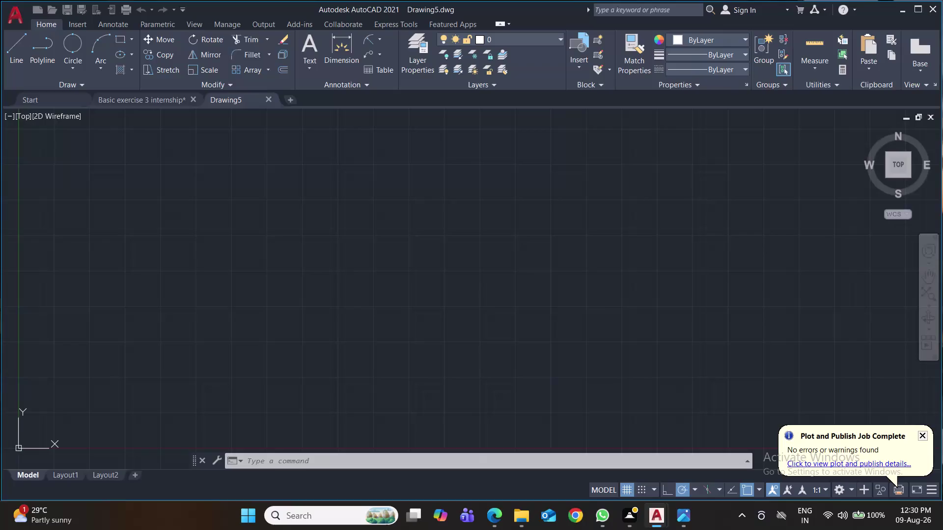
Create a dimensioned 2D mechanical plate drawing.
Close the Basic exercise 3 internship drawing, answer the save prompt, and begin saving Drawing5.
click(192, 98)
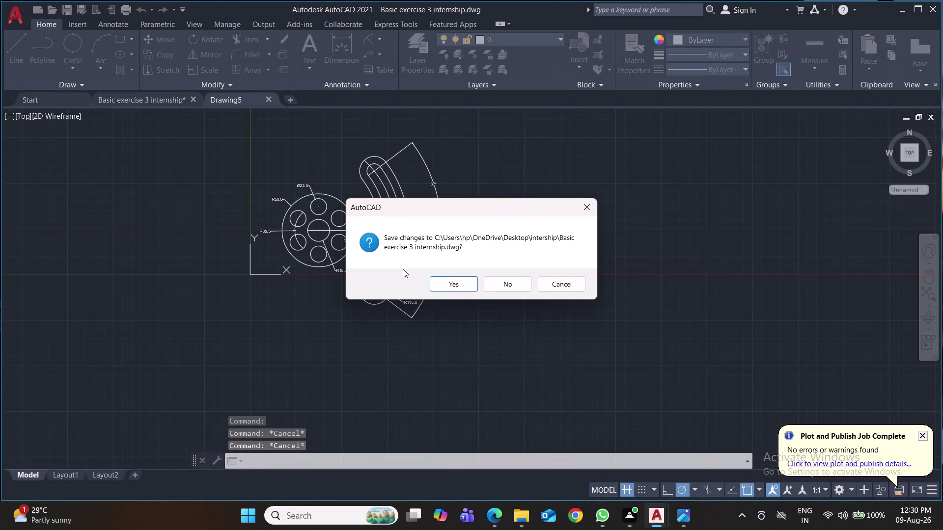
click(446, 279)
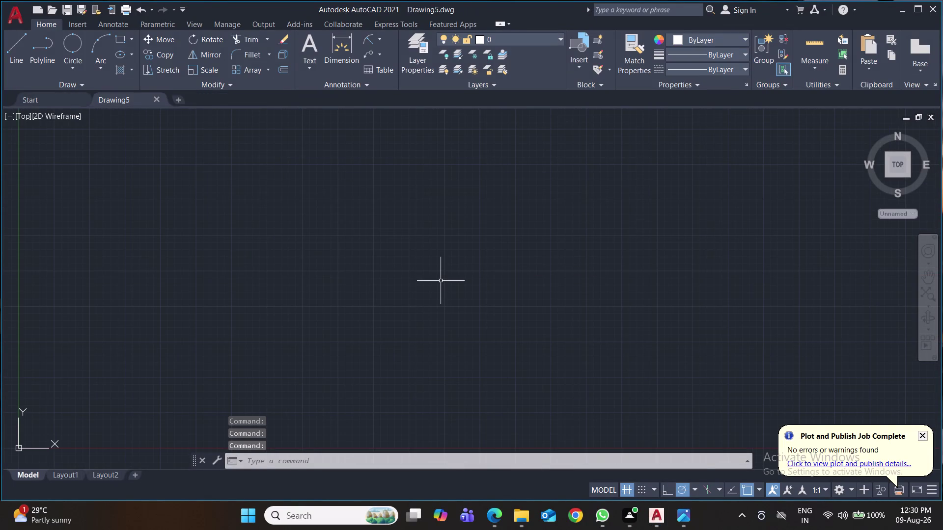
key(ctrl+s)
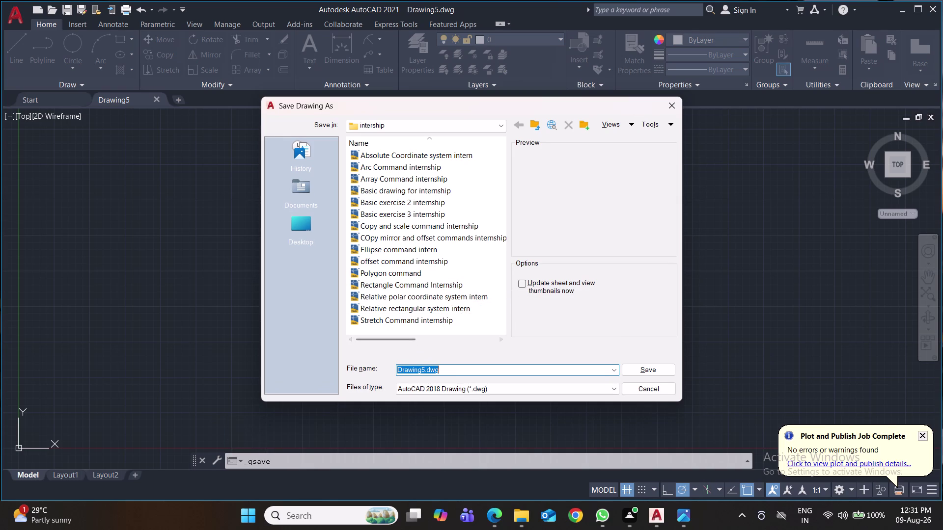
Save the blank drawing as 'Basic exercise 4 internship' in the internship folder.
text(b)
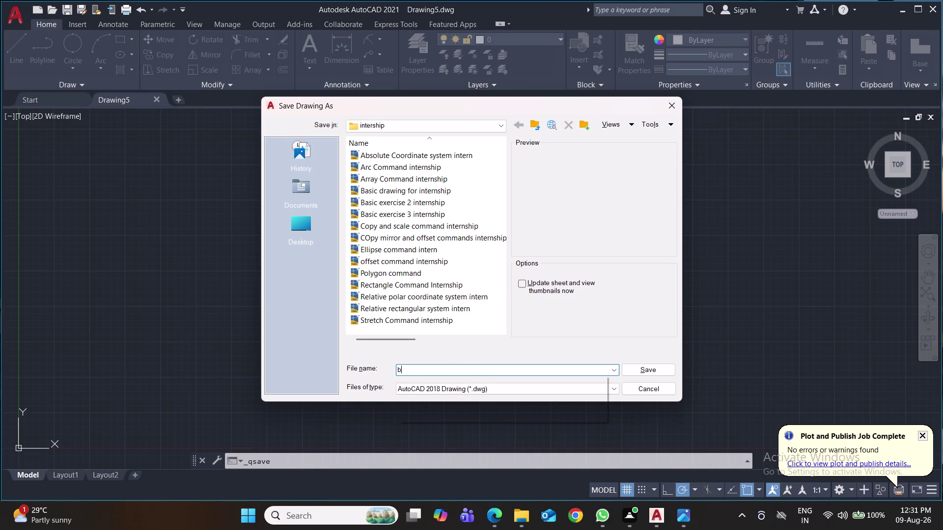
text(as)
click(430, 402)
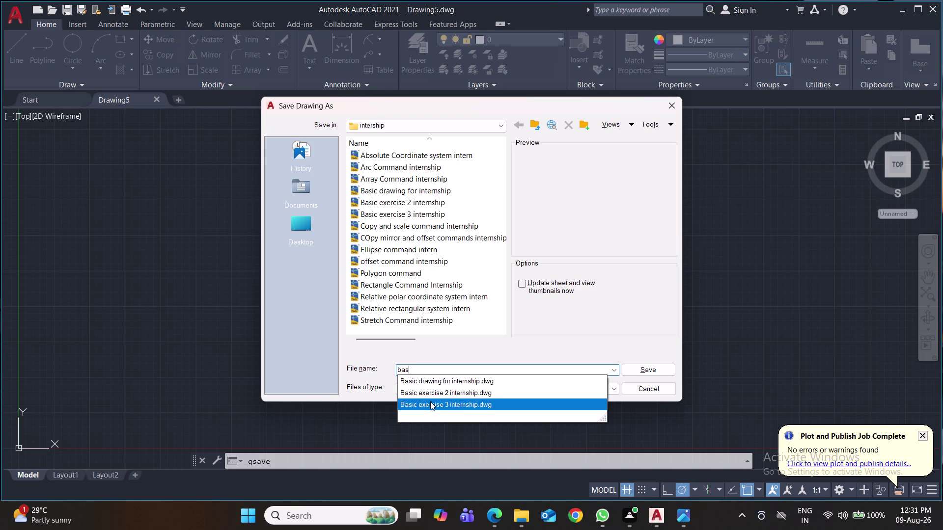
click(446, 371)
key(BackSpace)
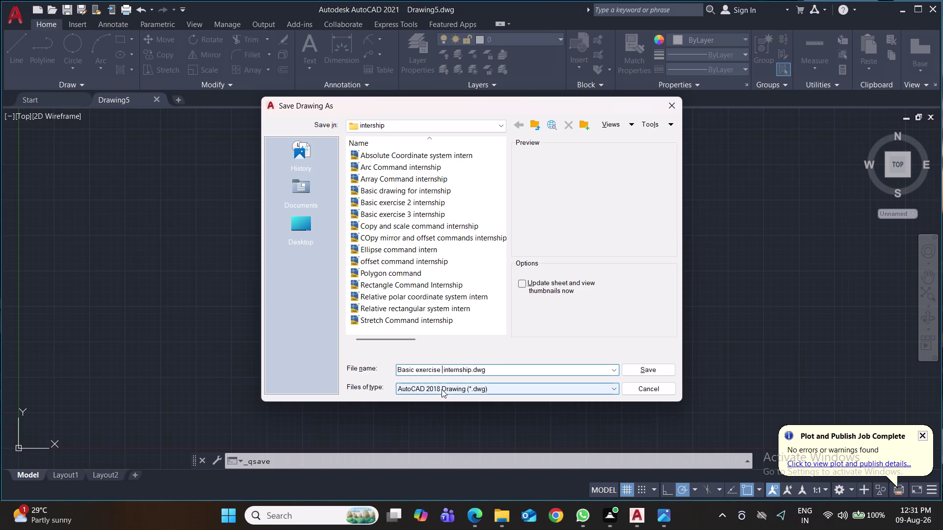
key(4)
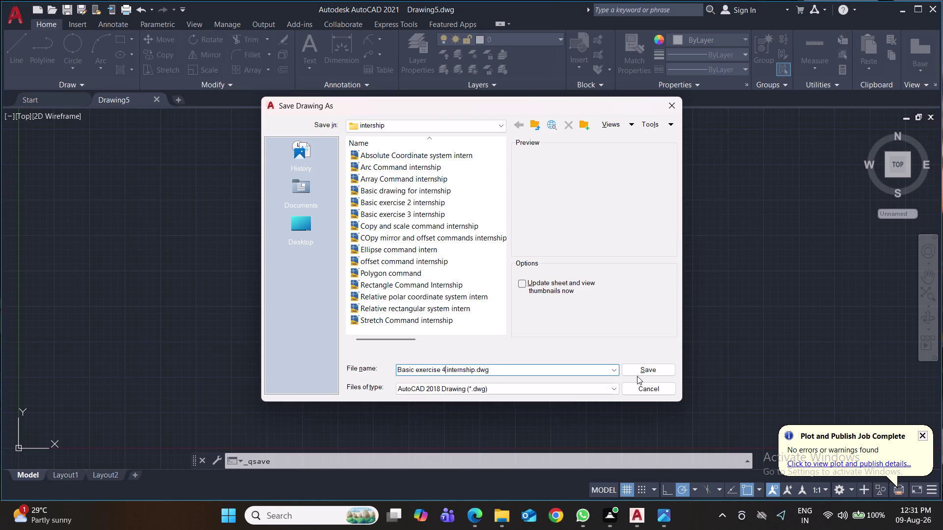
click(653, 373)
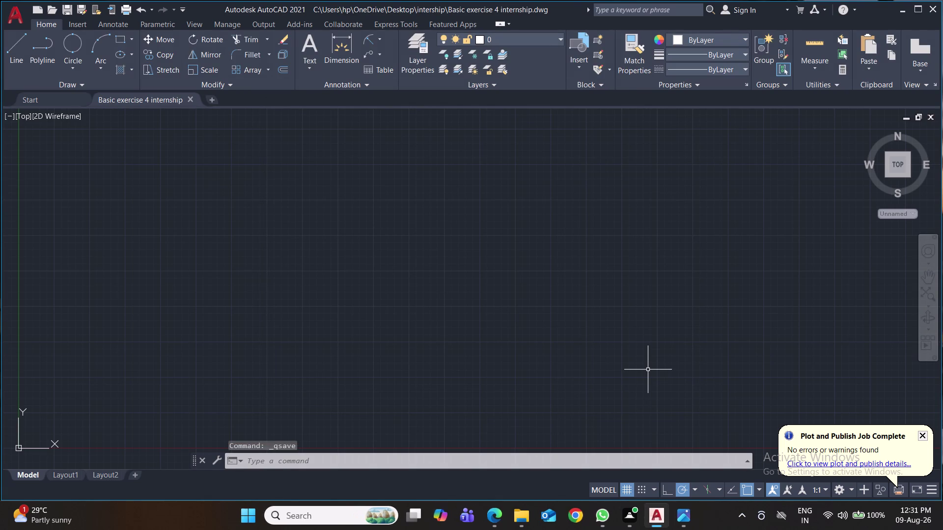
key(ctrl+s)
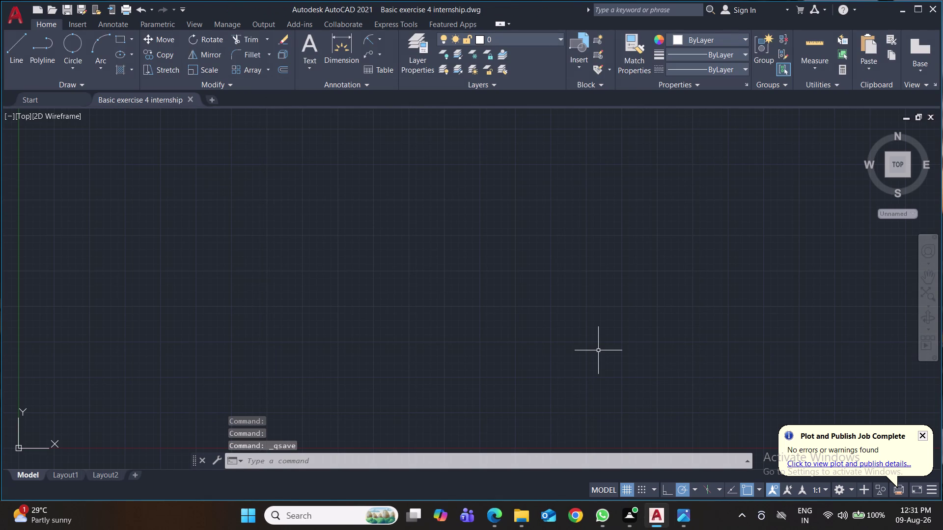
Set the drawing units (UN) to 0.0 length precision and millimetre insertion scale.
text(u)
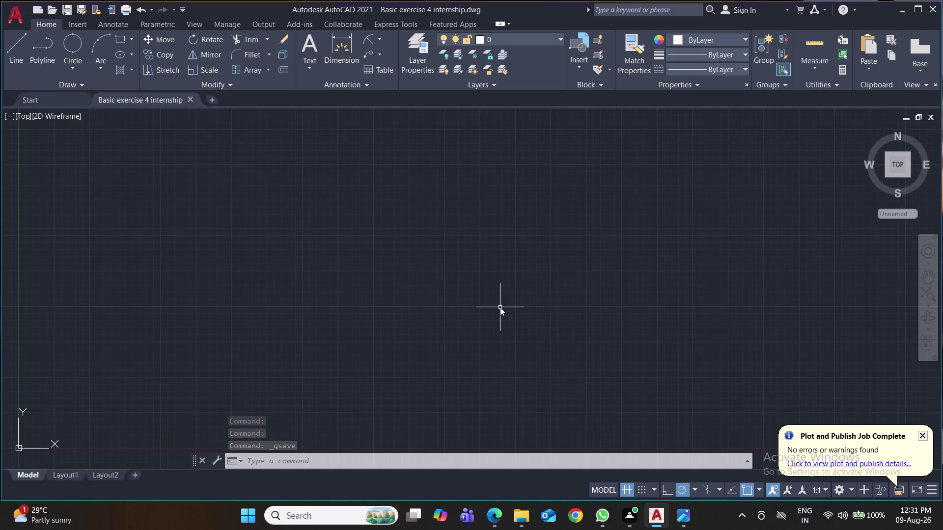
text(n)
key(Return)
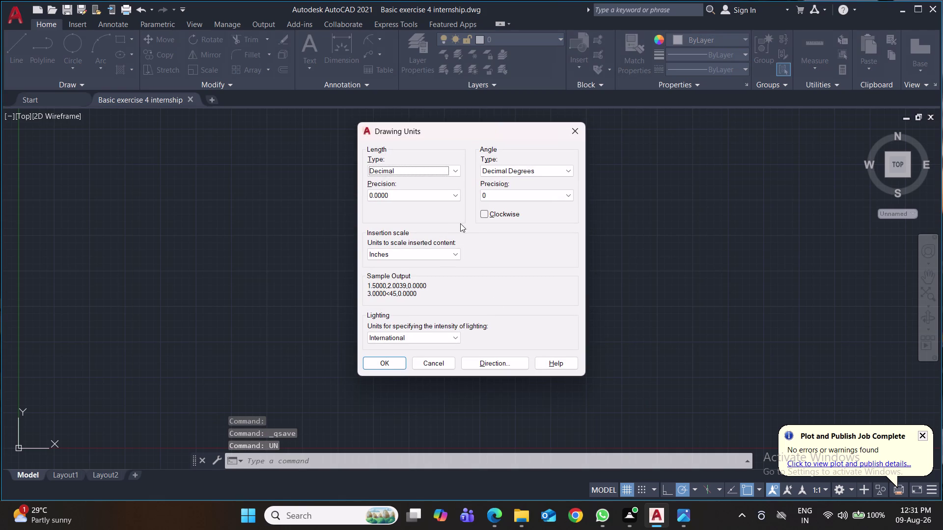
click(455, 199)
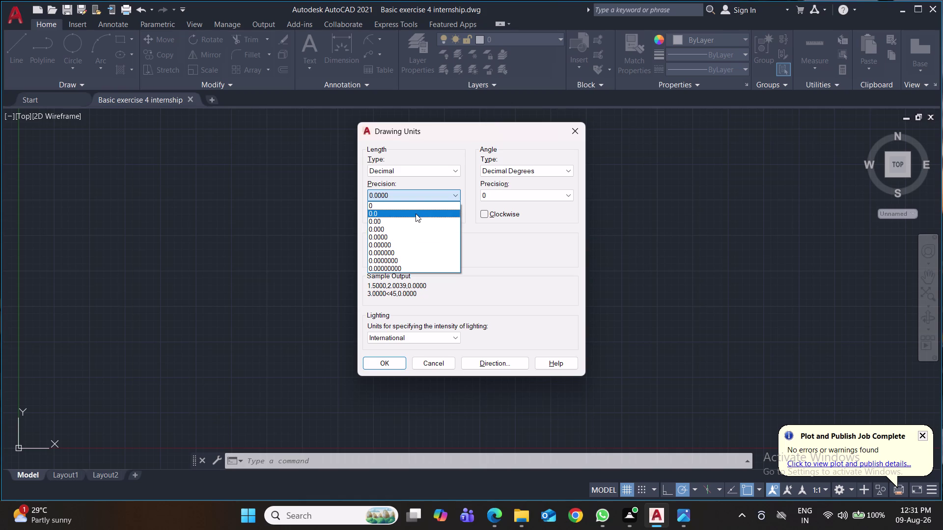
click(415, 214)
click(434, 253)
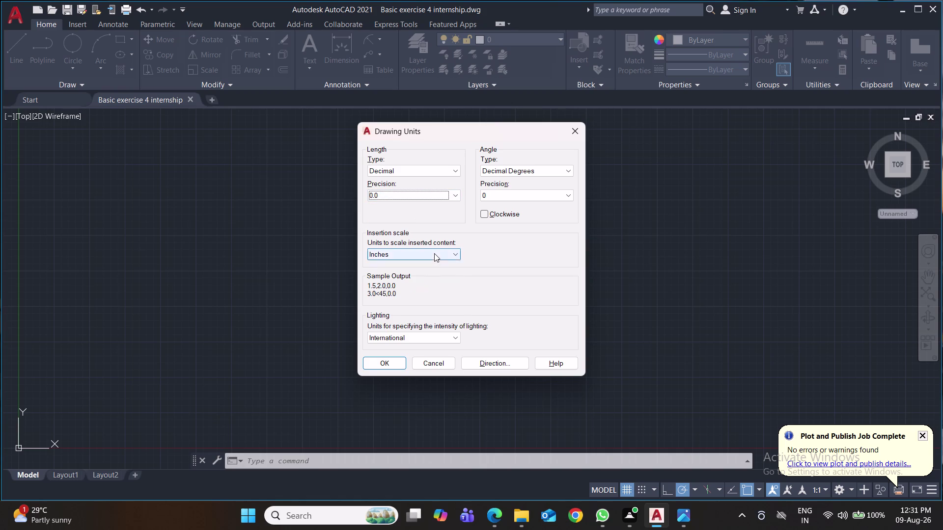
click(422, 306)
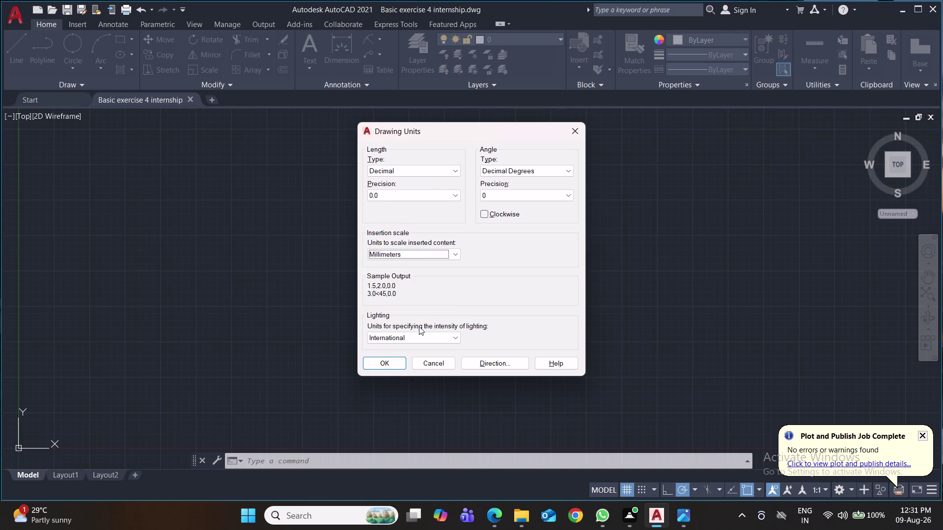
click(391, 363)
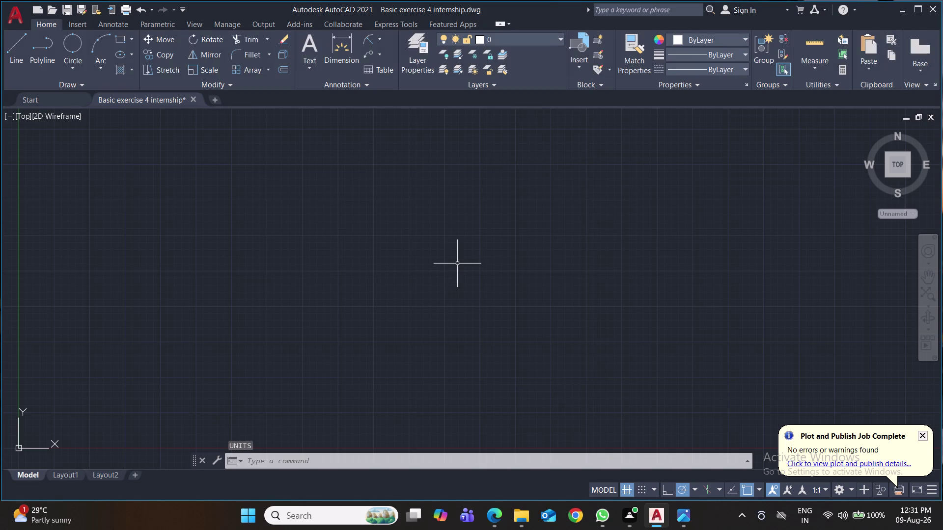
Modify the Standard dimension style to 0.0 primary precision and arrow size 2.
key(d)
key(Return)
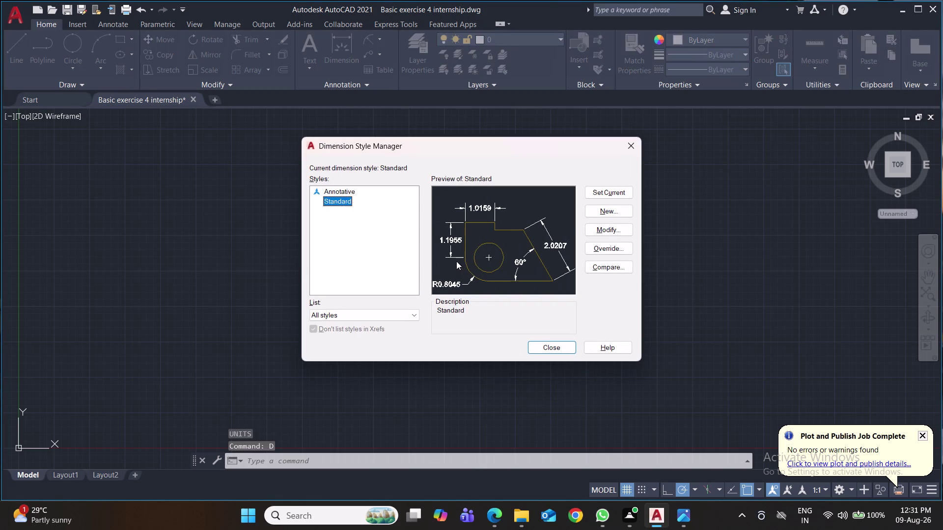
click(594, 227)
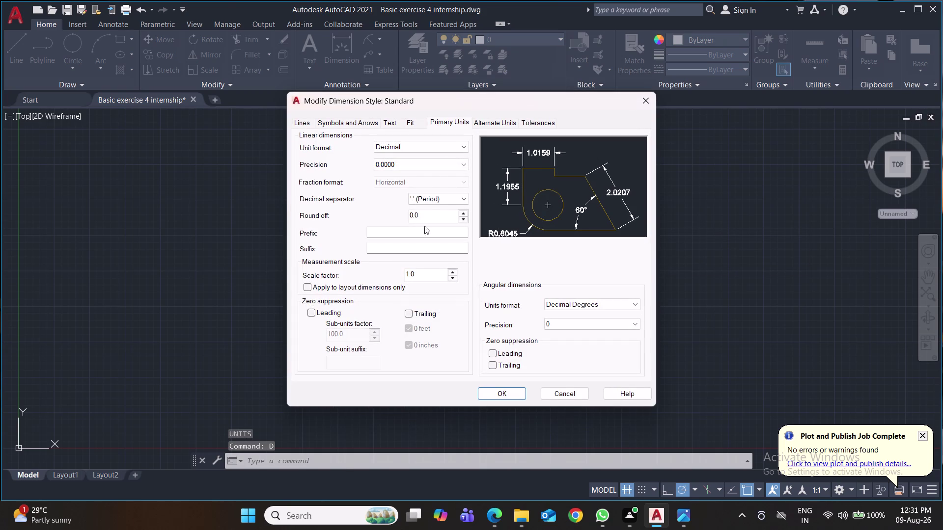
click(446, 168)
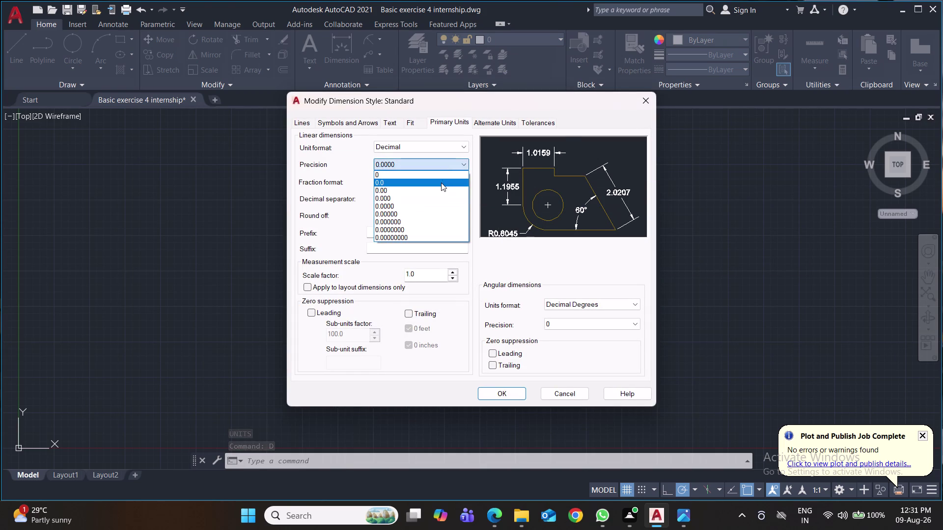
click(440, 182)
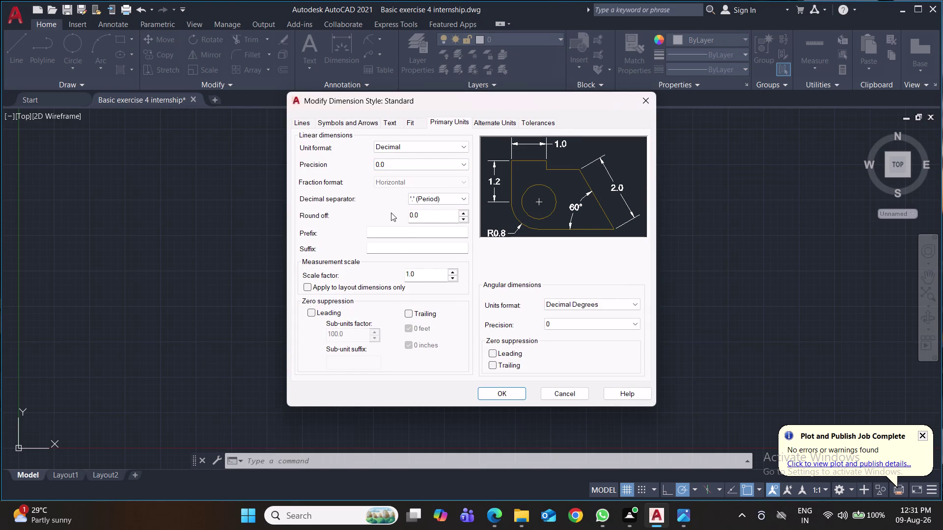
click(354, 128)
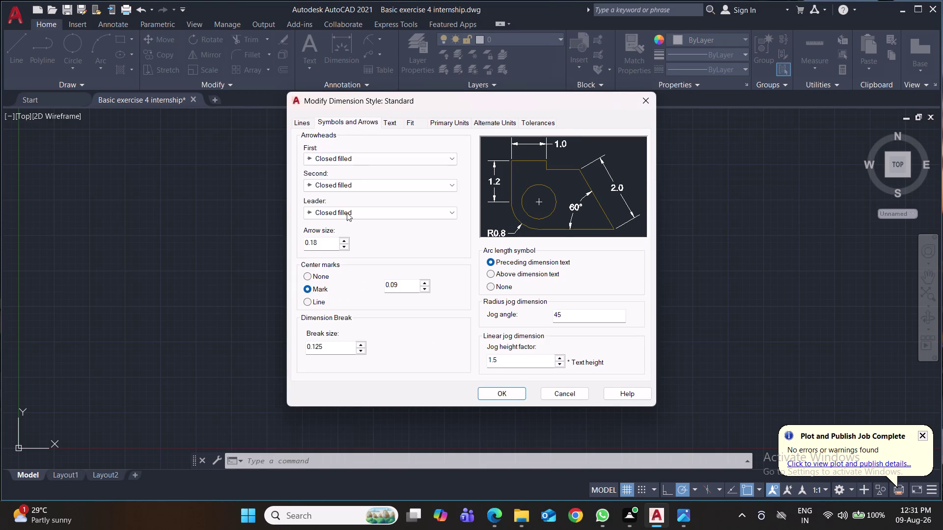
drag(332, 245, 245, 236)
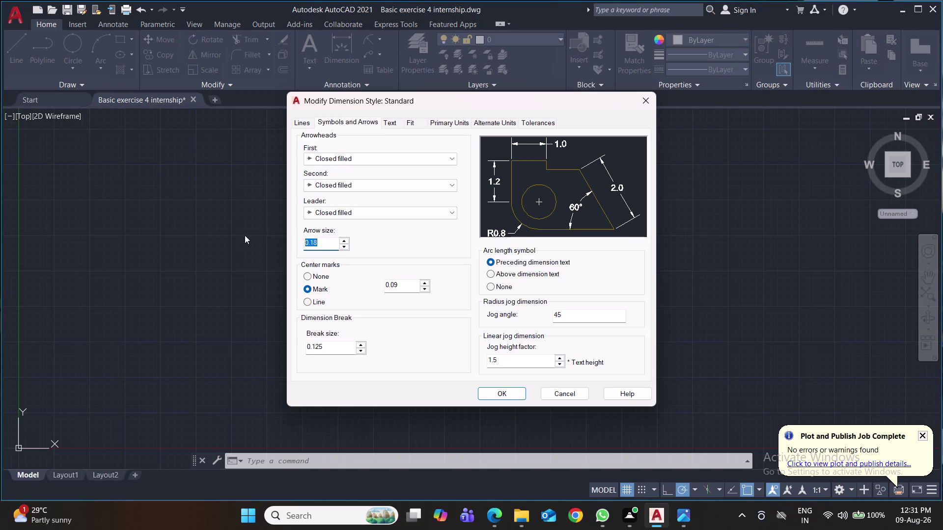
key(2)
Set the Standard style's text height to 4, then make Standard current.
click(391, 125)
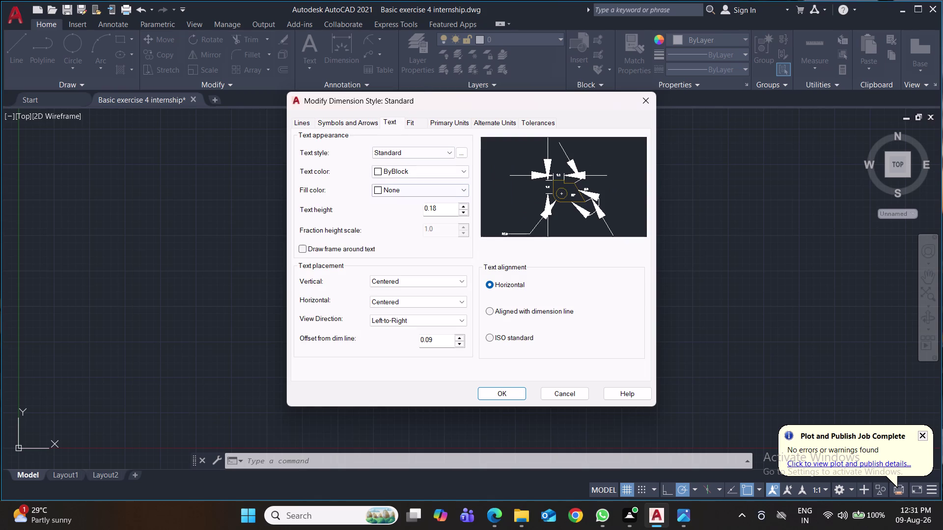
drag(447, 207, 344, 207)
key(4)
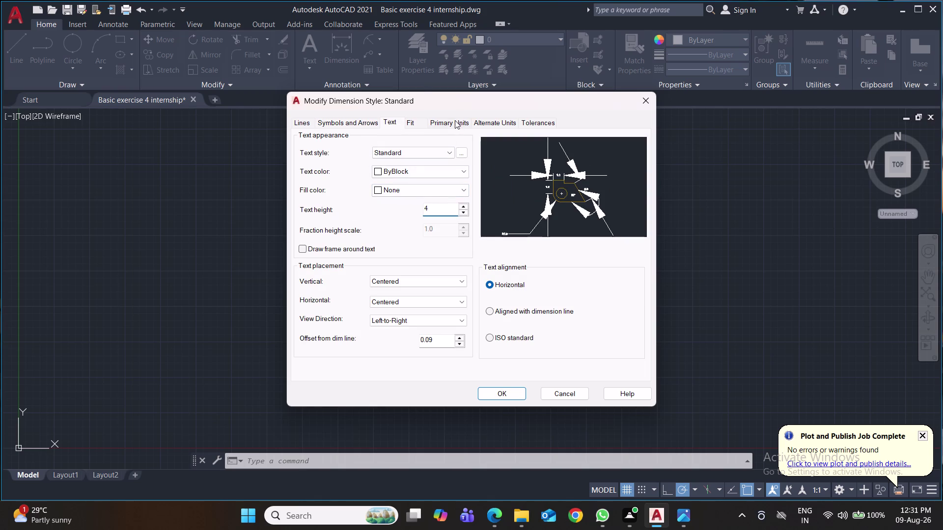
click(457, 121)
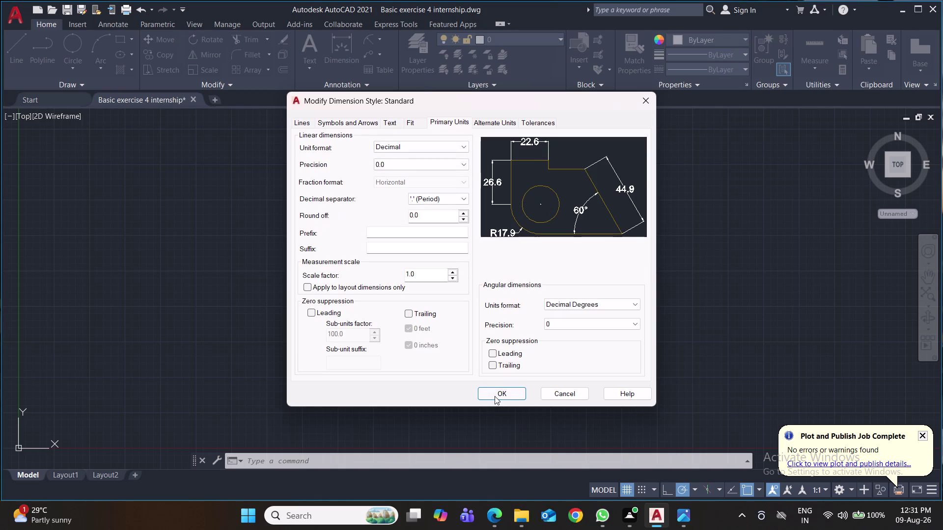
click(494, 396)
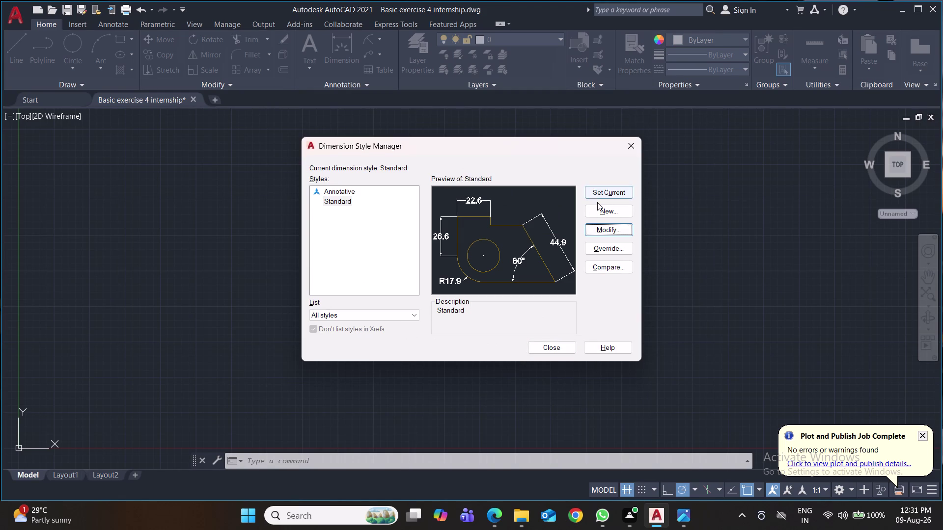
click(597, 196)
click(554, 351)
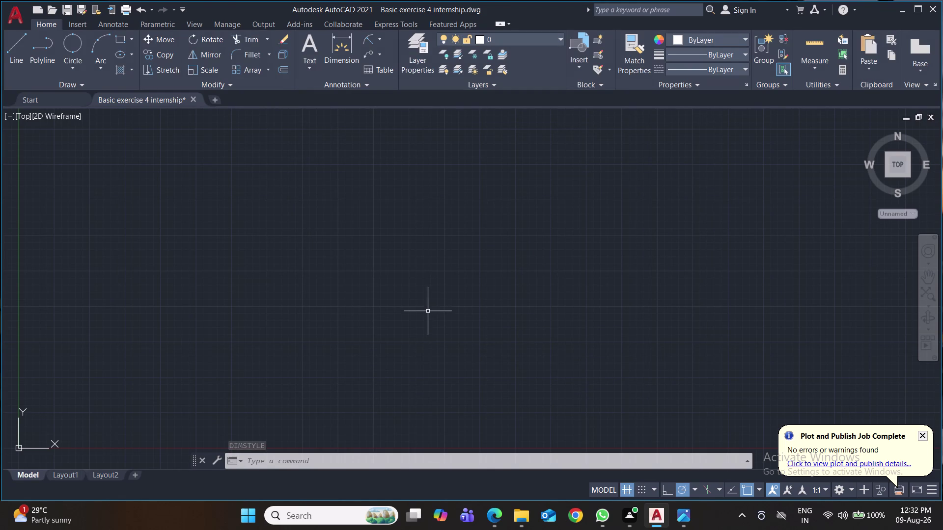
Draw a circle of radius 15.7.
key(c)
key(Return)
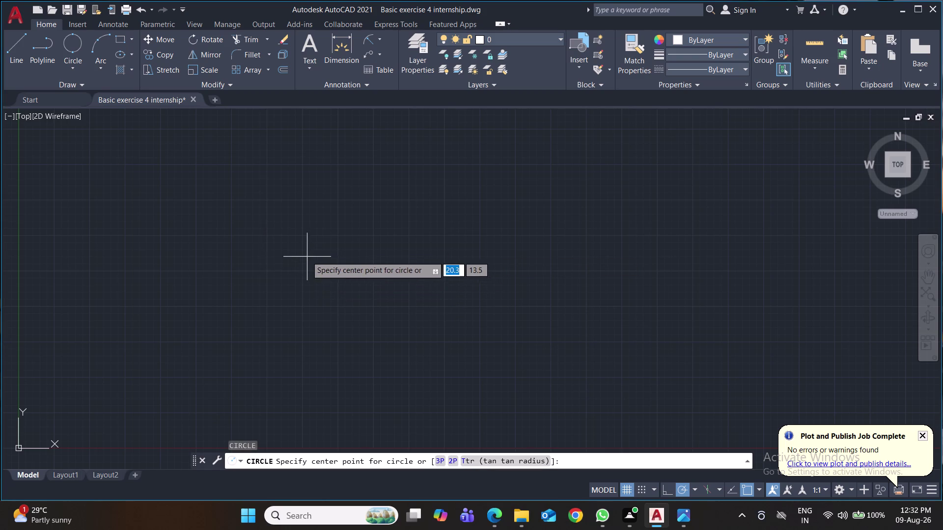
click(303, 245)
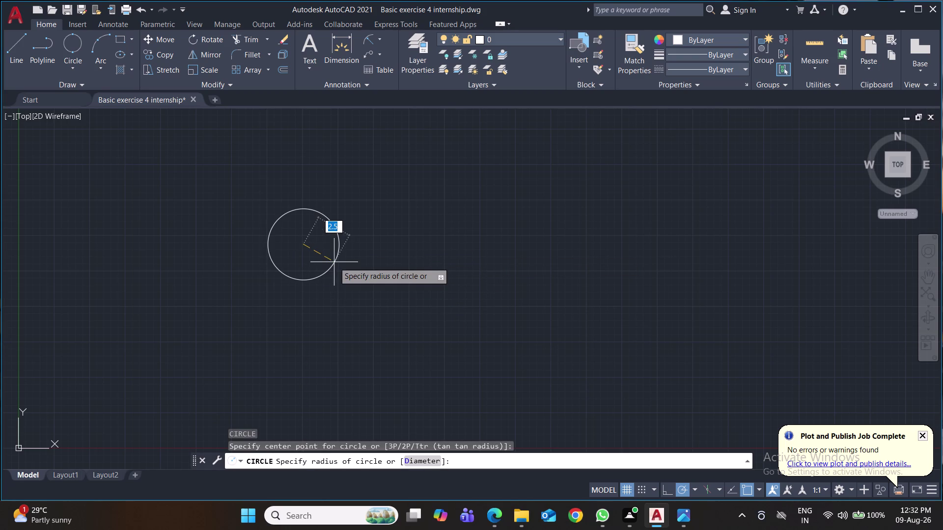
text(15.)
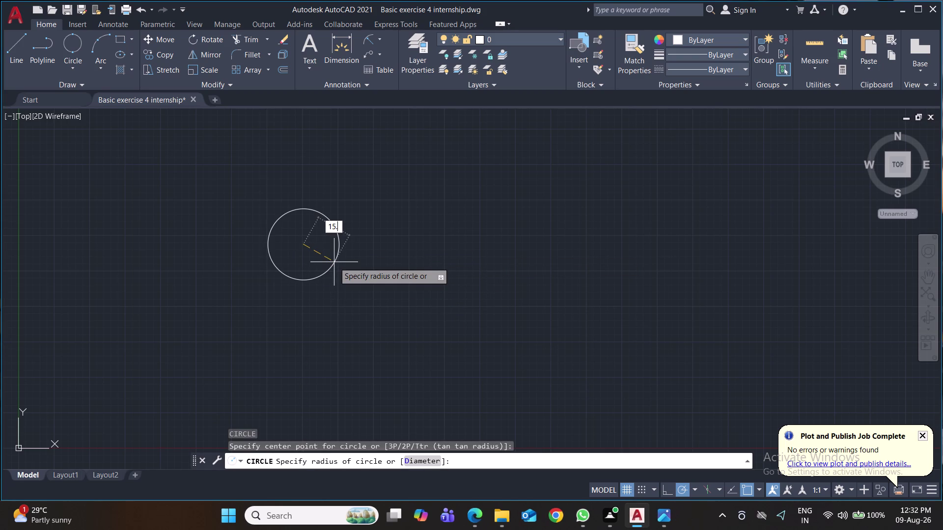
text(7)
key(Return)
Move the UCS origin to the lower left of the screen.
scroll(down, 3)
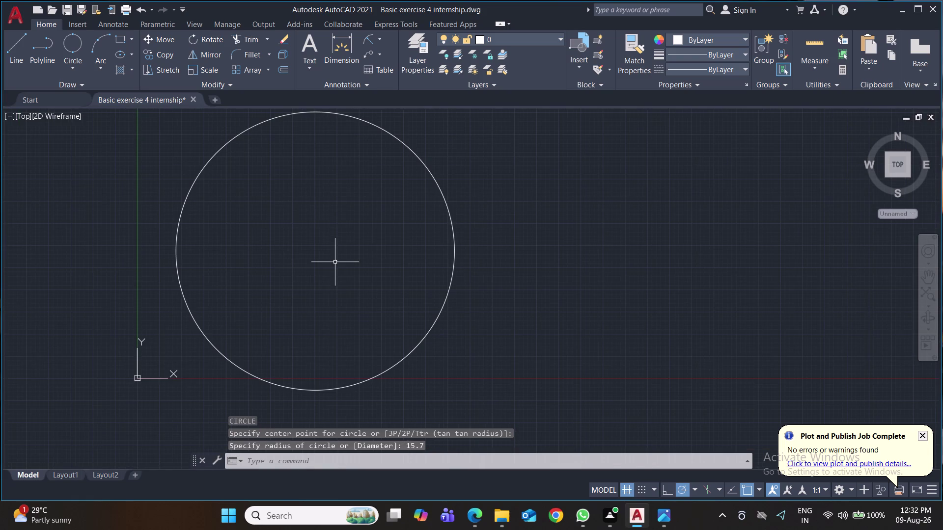
scroll(down, 3)
scroll(down, 3)
middle_drag(336, 262, 340, 207)
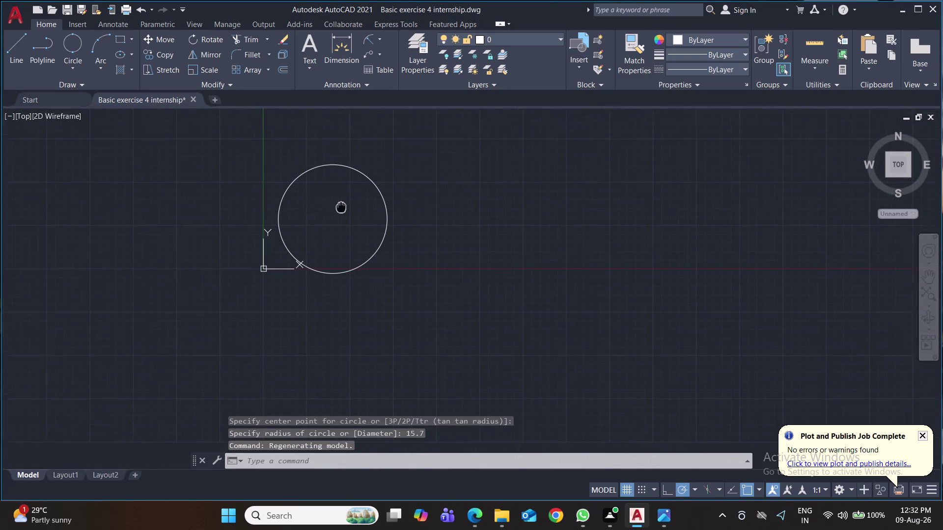
middle_drag(340, 207, 341, 201)
click(264, 264)
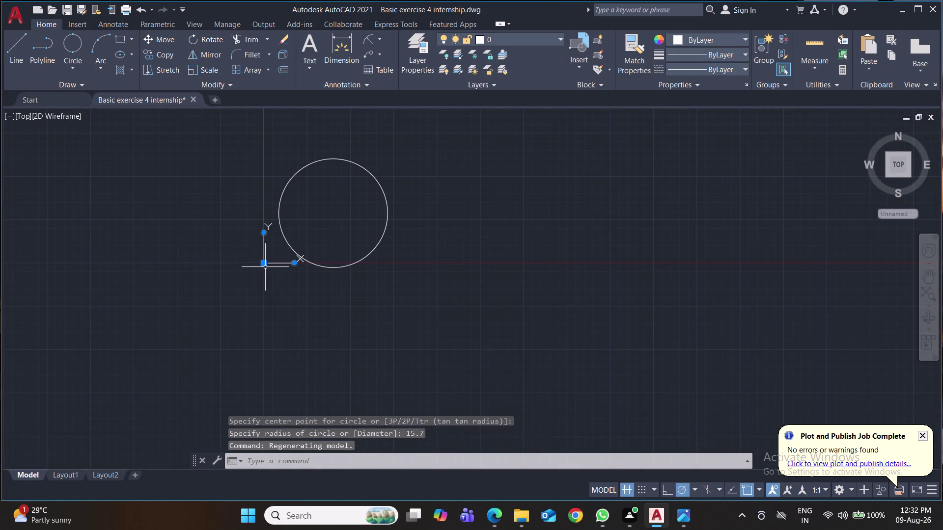
click(263, 263)
click(11, 462)
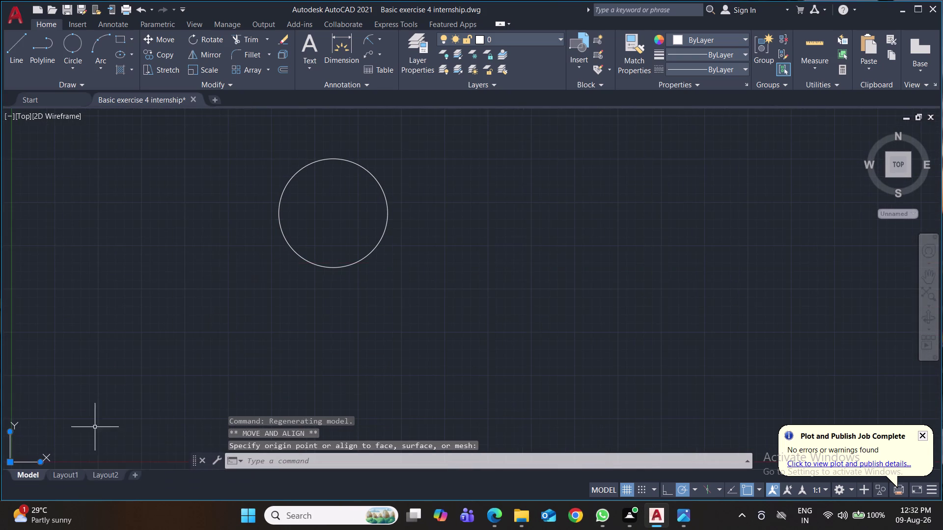
middle_drag(495, 318, 471, 296)
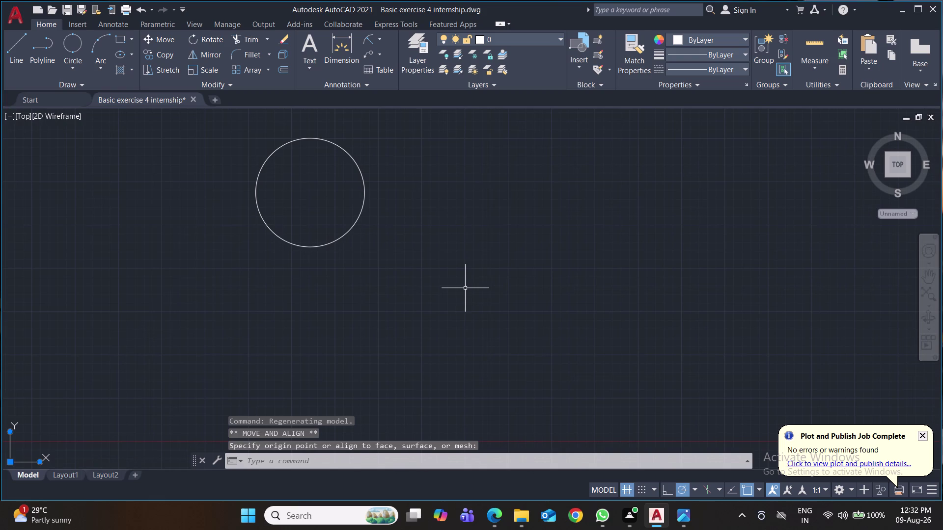
Draw a concentric circle of diameter 58 around the 15.7-radius circle.
key(c)
key(Return)
click(311, 193)
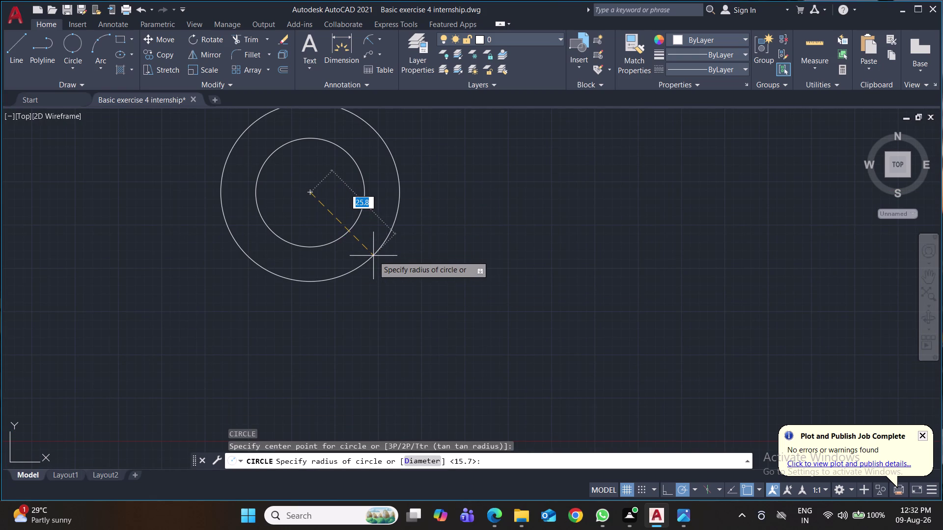
key(d)
key(Return)
text(58)
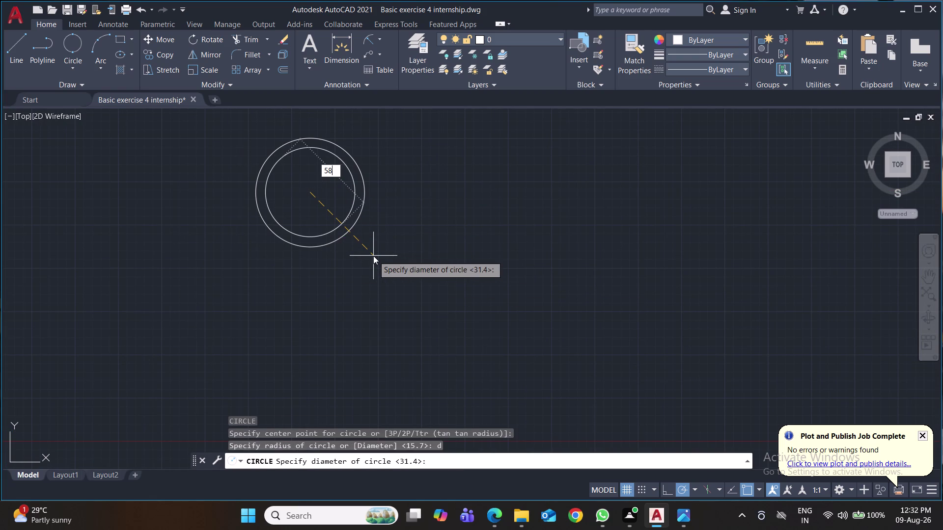
key(Return)
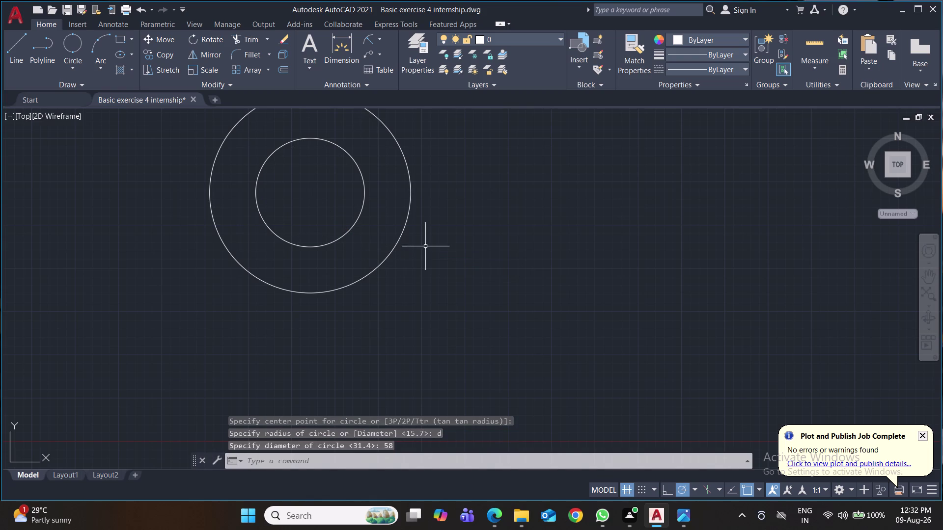
middle_drag(488, 234, 471, 260)
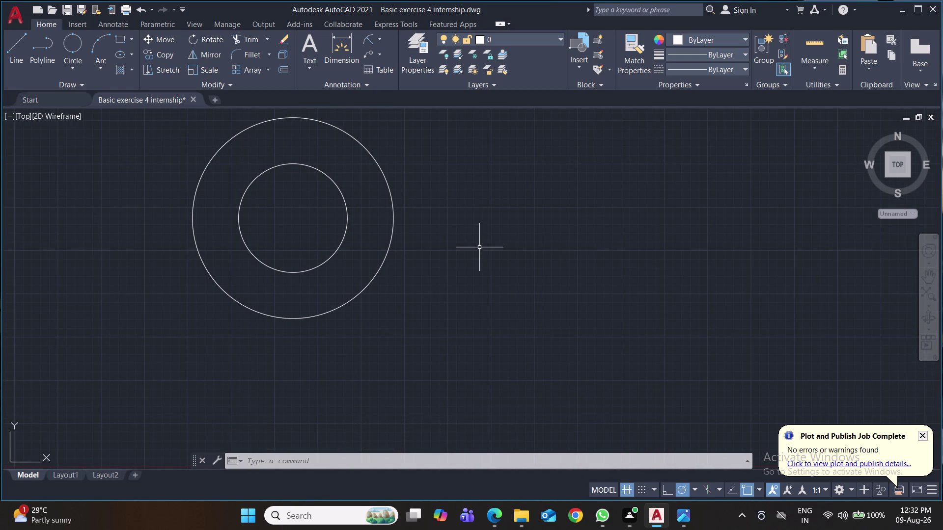
Draw a vertical line downward from the circles' centre in two 34-unit segments.
key(l)
key(Return)
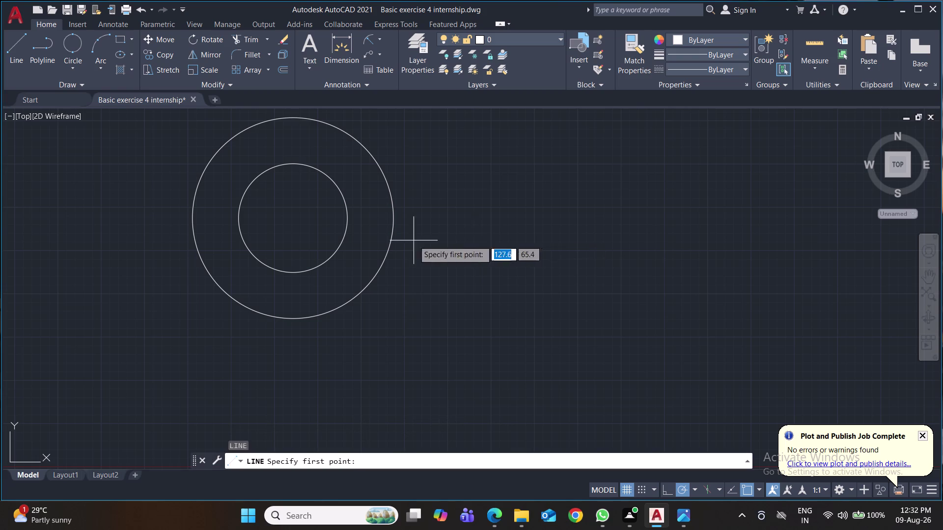
click(291, 216)
middle_drag(301, 329, 310, 233)
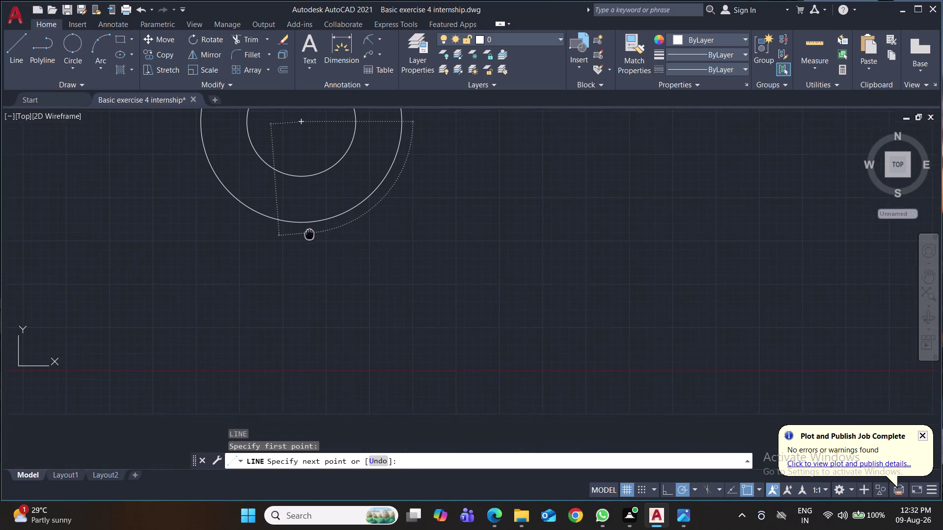
middle_drag(310, 233, 309, 232)
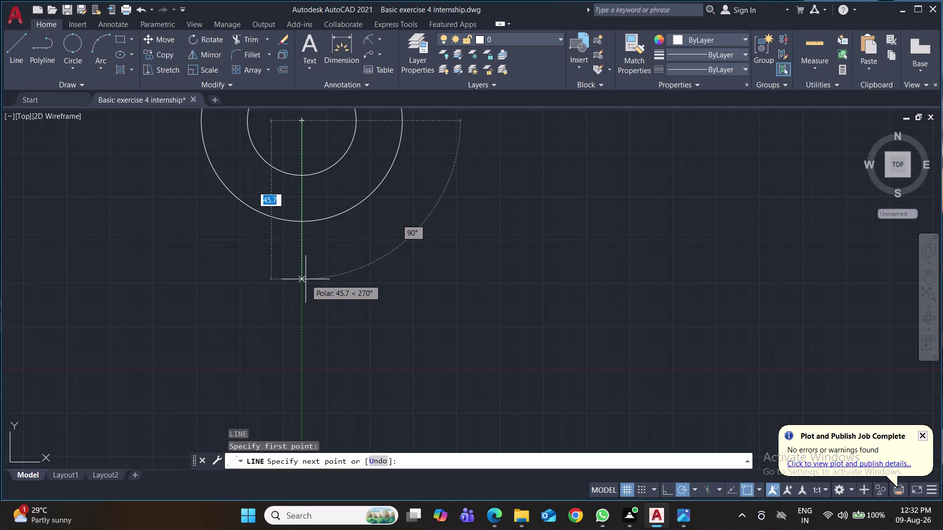
text(34)
key(Return)
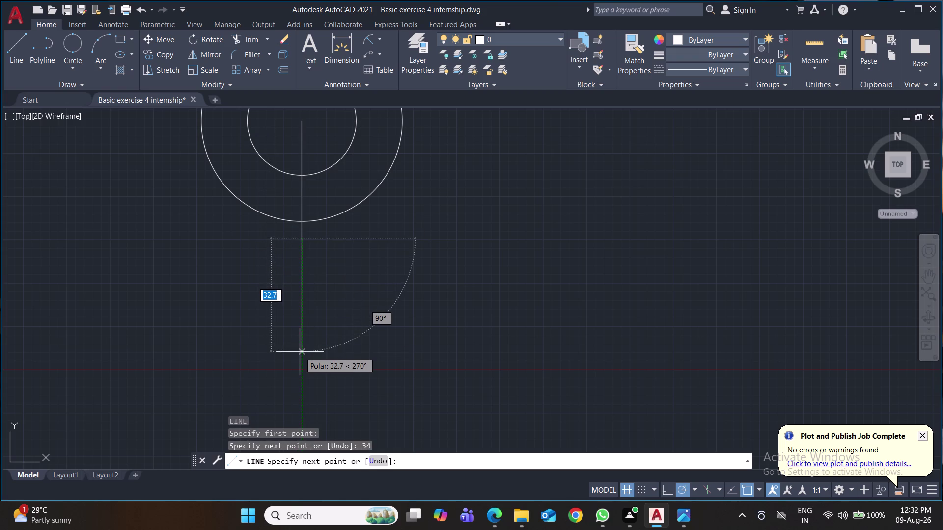
text(3)
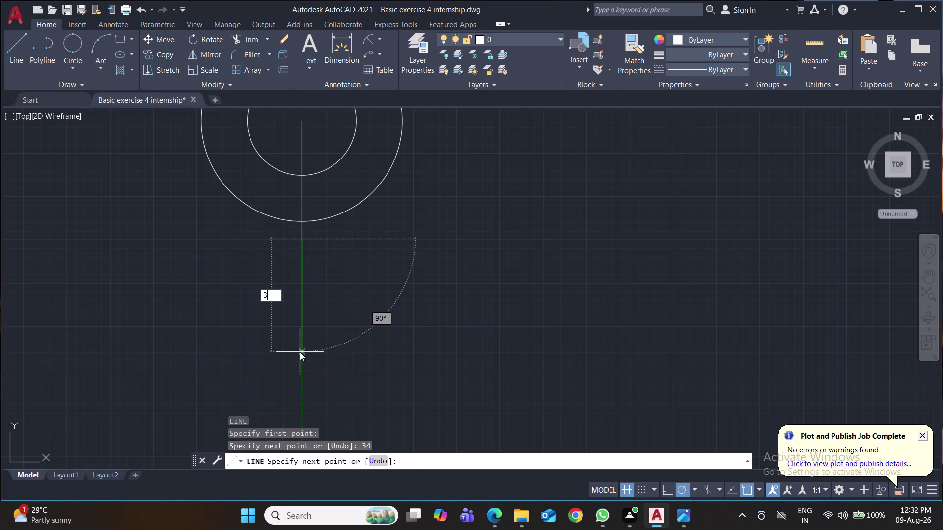
text(4)
key(Return)
key(Return)
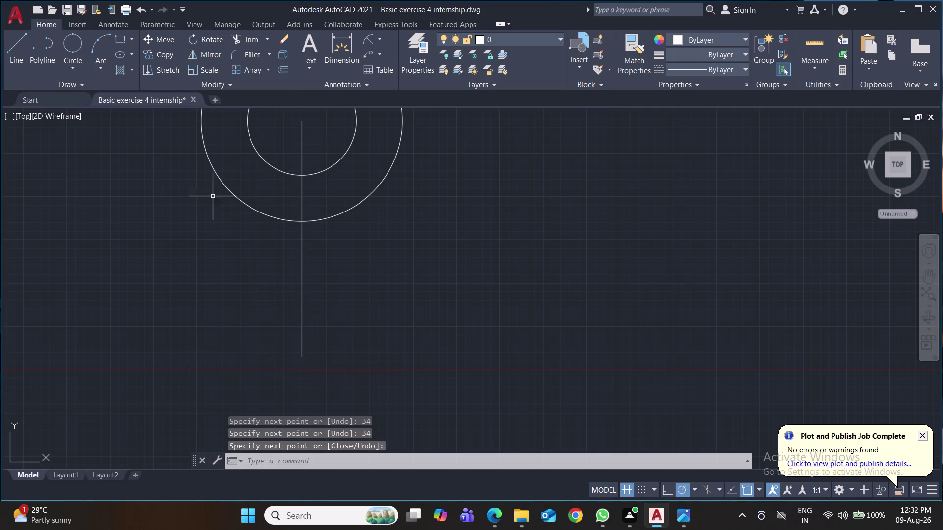
Start a centre-radius circle at the line's lower endpoint.
click(76, 41)
click(81, 63)
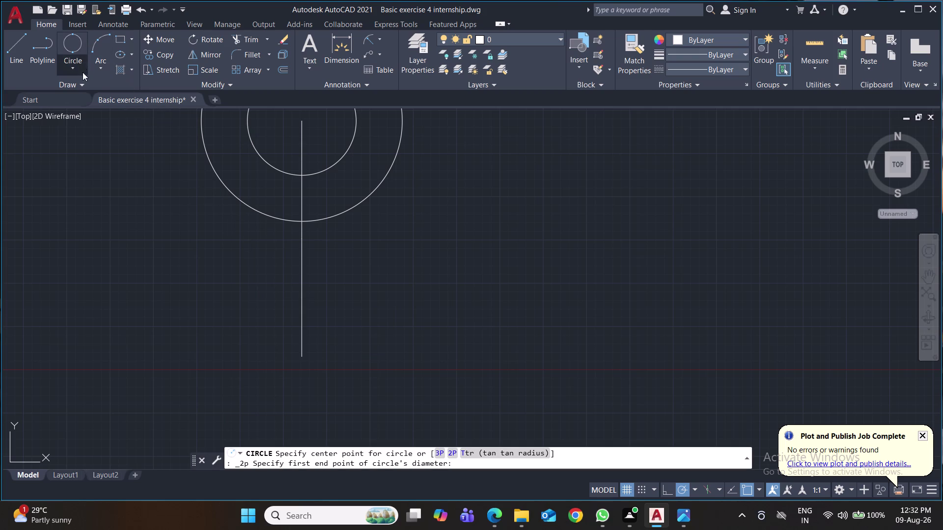
click(90, 86)
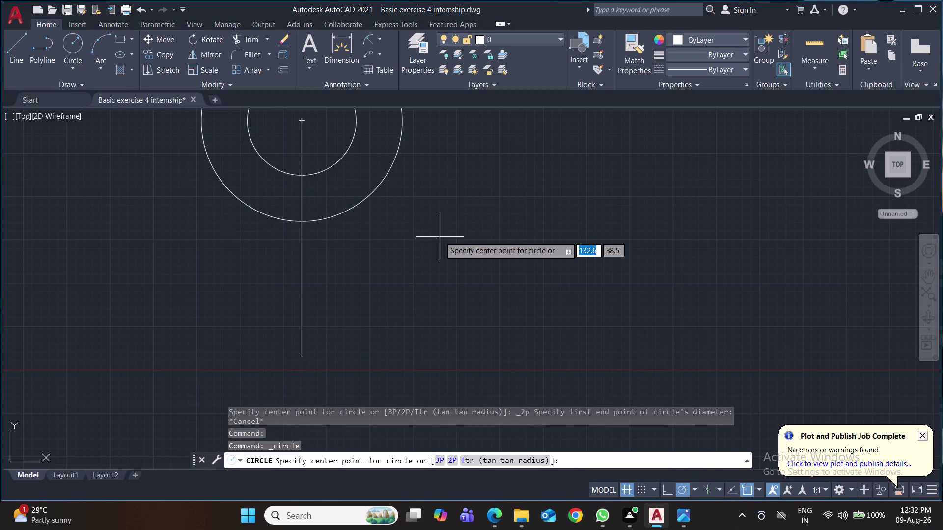
middle_drag(439, 237, 446, 163)
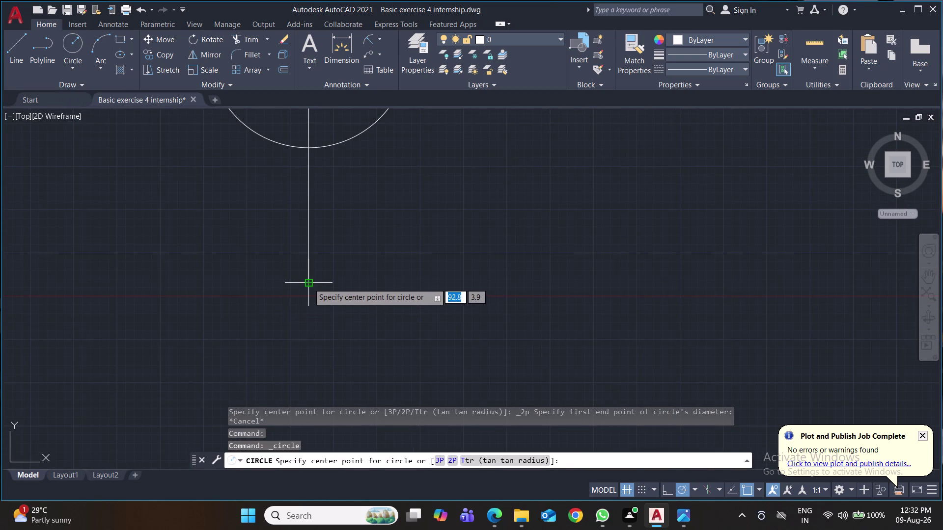
click(308, 283)
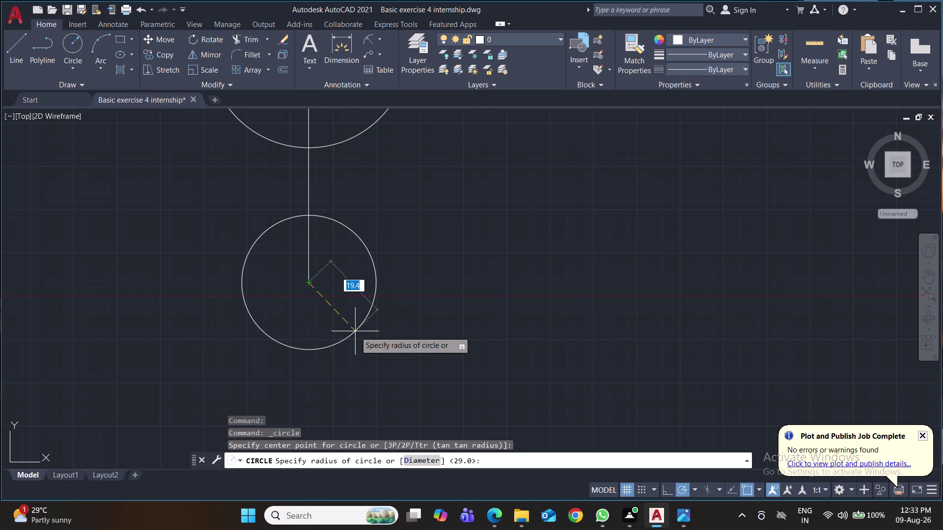
Draw concentric circles of radius 29 and 15.7 at the line's lower end.
text(29)
key(Return)
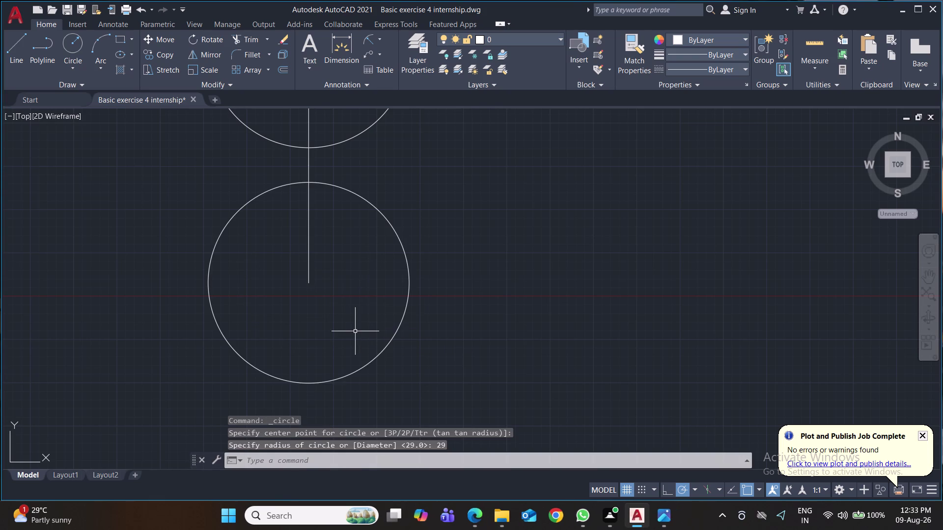
key(space)
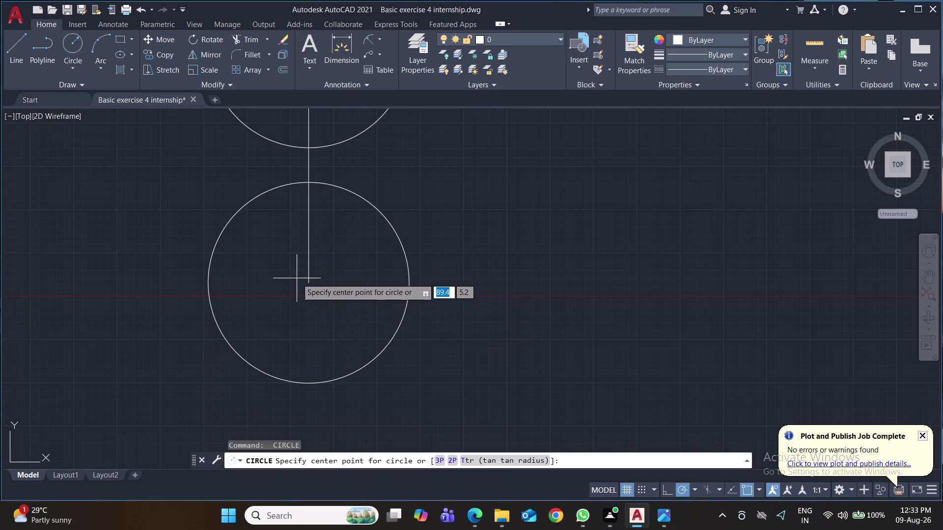
click(306, 284)
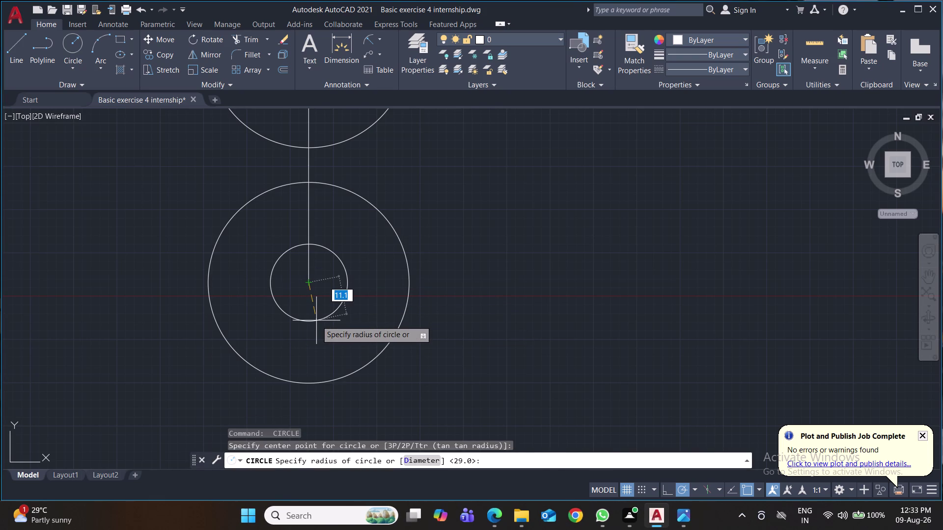
text(15.)
text(7)
key(Return)
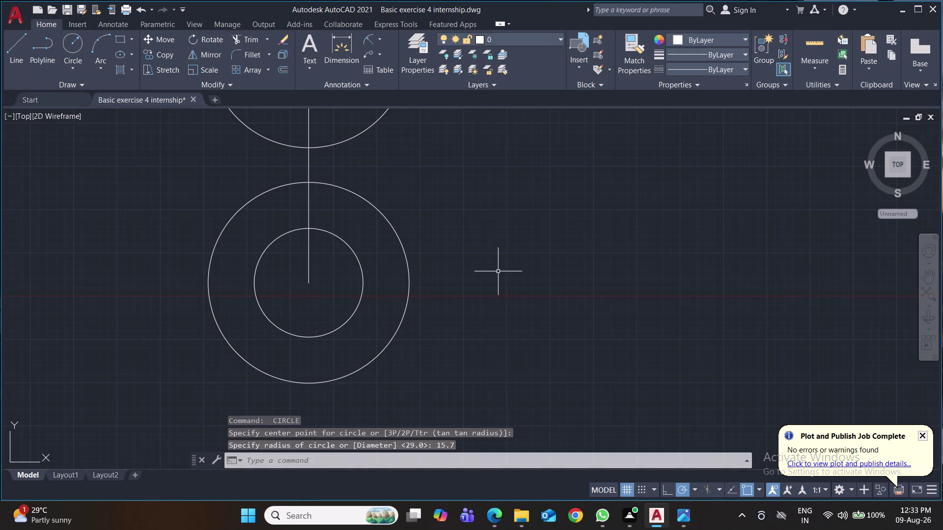
Erase the large outer circle around the upper small circle.
middle_drag(499, 271, 483, 347)
click(362, 205)
click(361, 200)
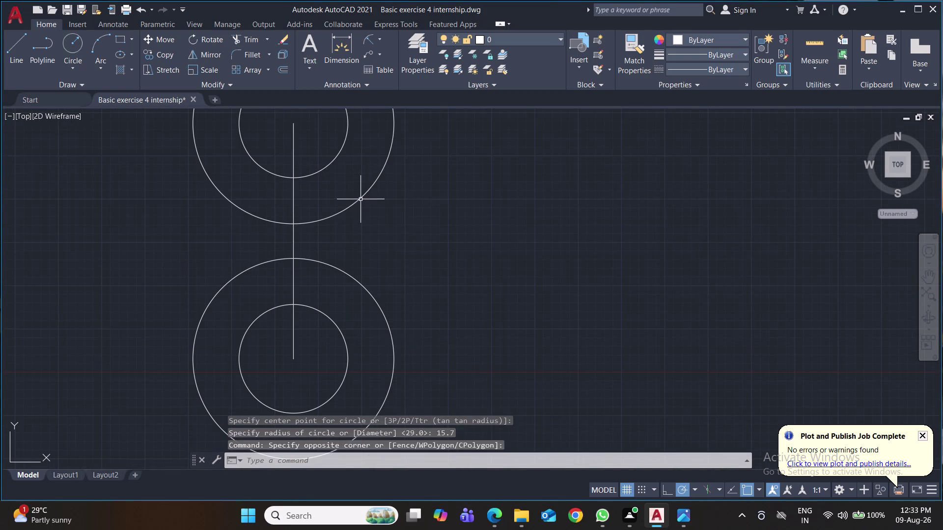
click(360, 198)
key(Delete)
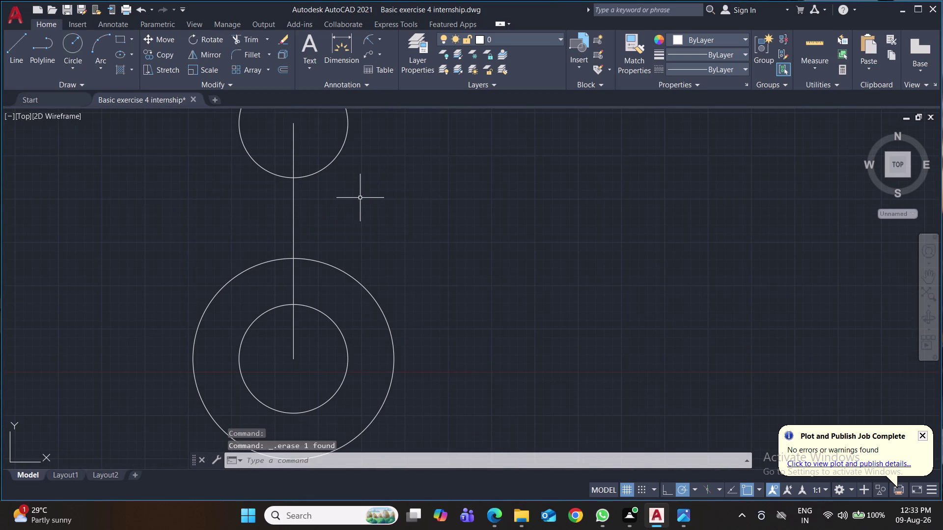
middle_drag(360, 197, 358, 279)
click(68, 39)
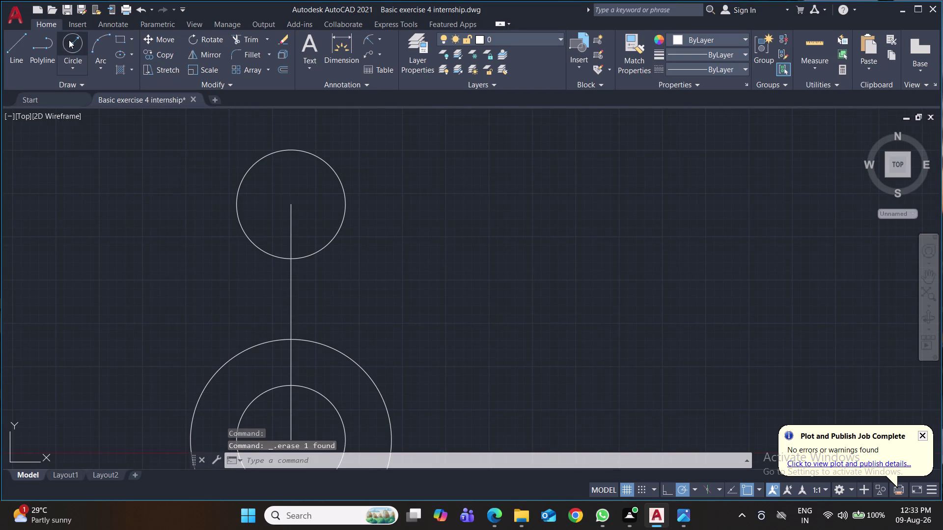
Draw a radius-29 circle around the upper small circle and save the drawing.
click(292, 207)
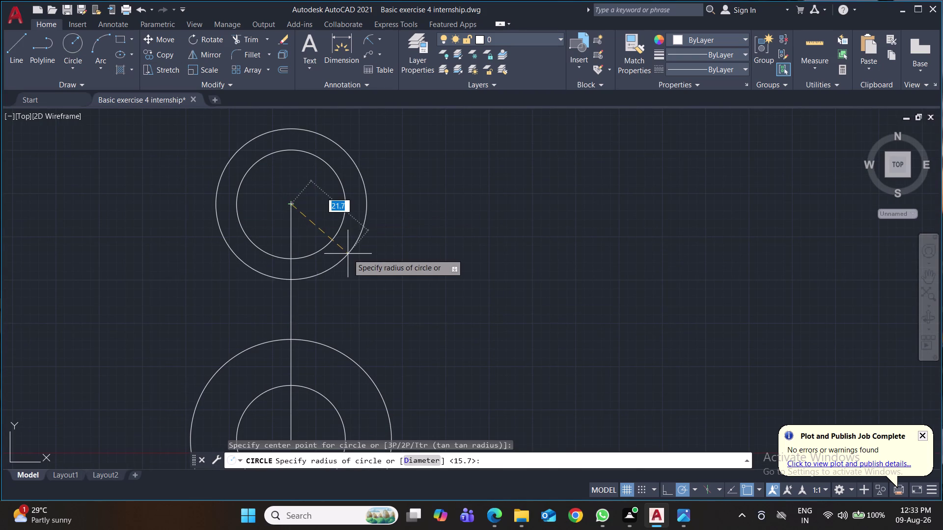
text(29)
key(Return)
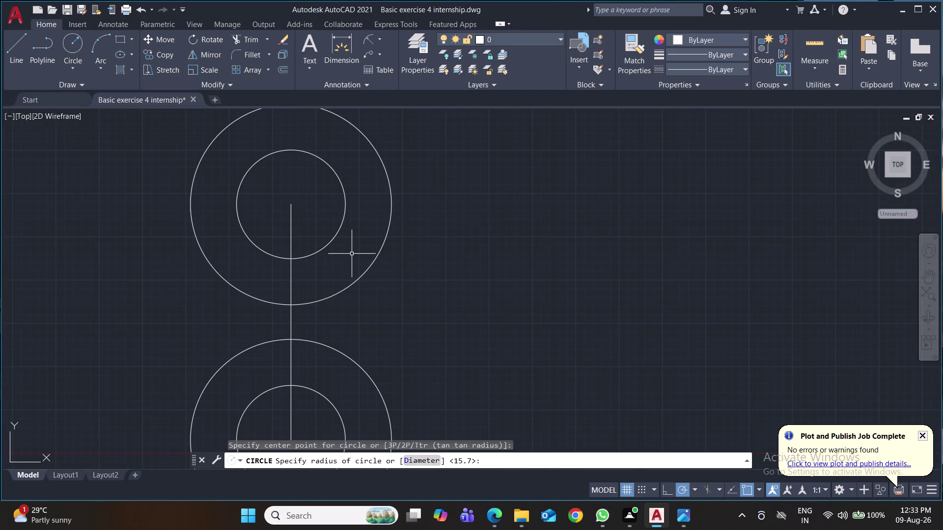
key(ctrl+s)
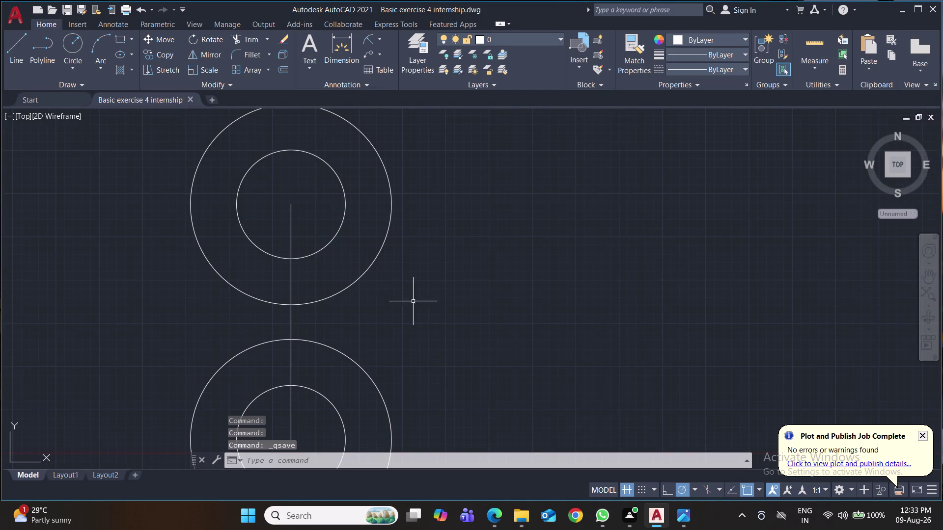
middle_drag(449, 291, 419, 258)
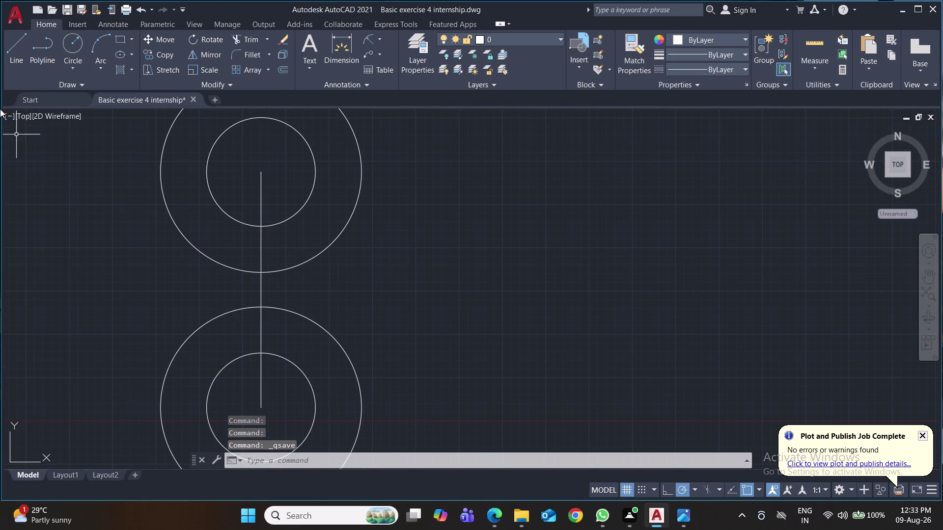
click(17, 43)
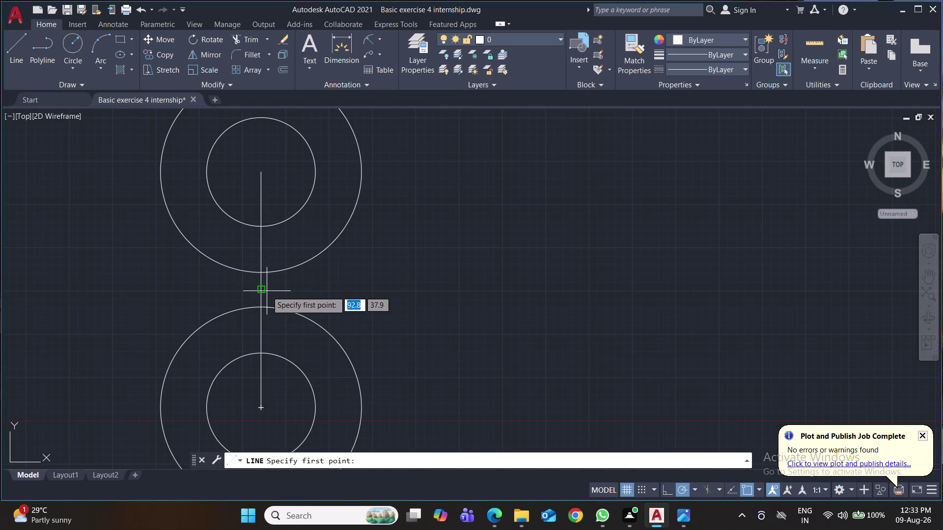
Draw a 40-unit horizontal line leftward from the centre-line intersection.
click(261, 291)
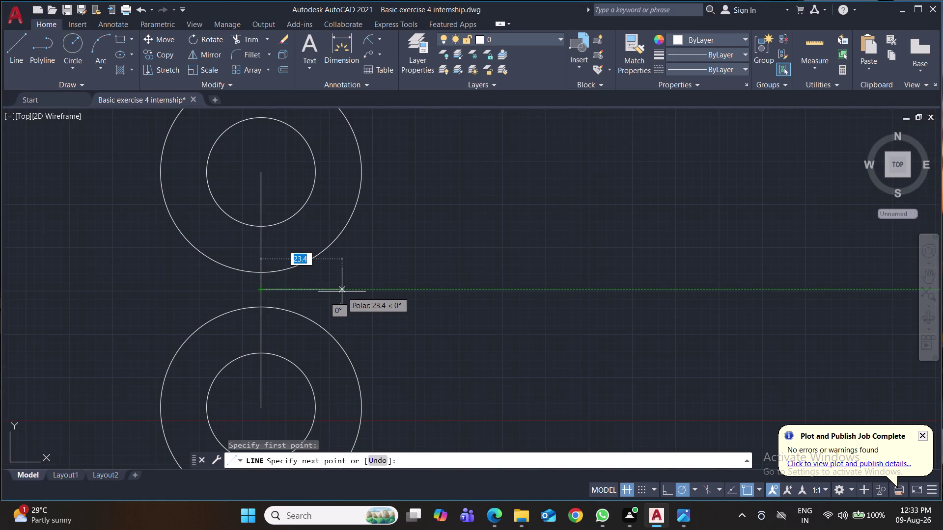
text(40)
key(Return)
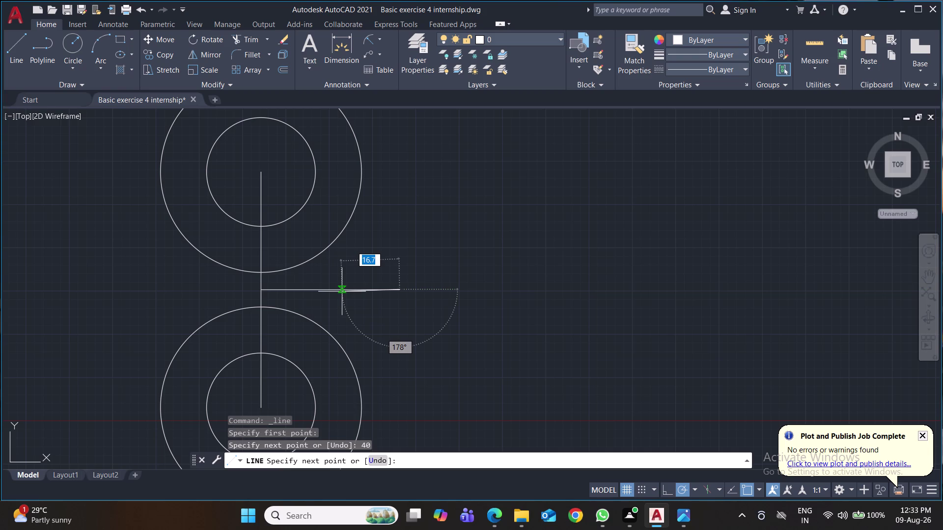
key(Return)
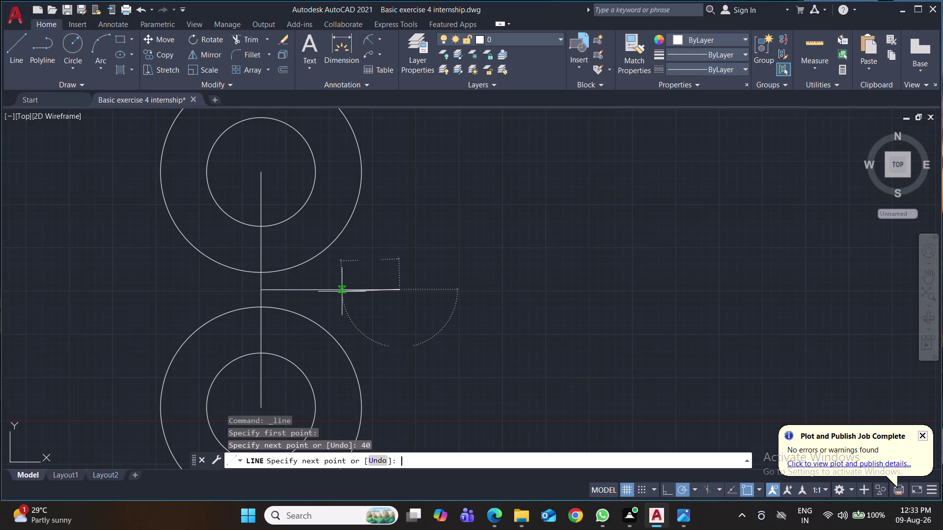
click(12, 46)
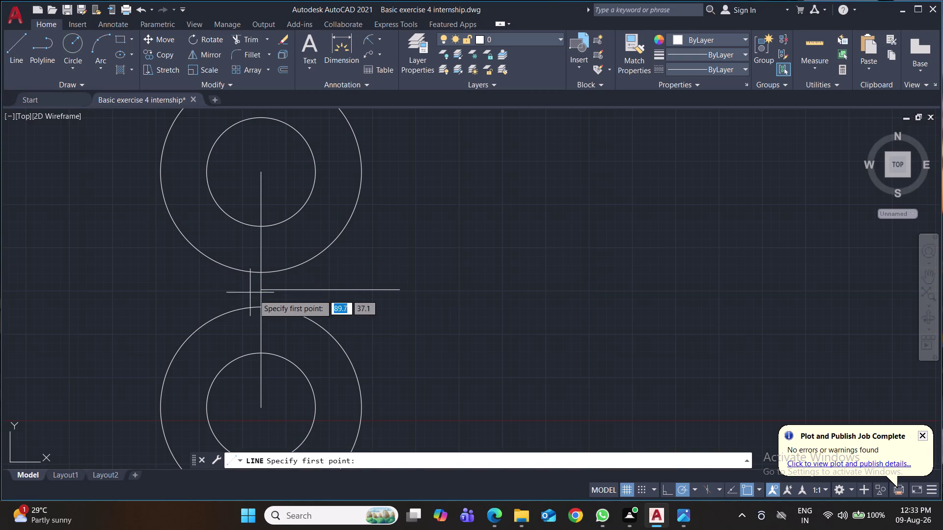
click(259, 288)
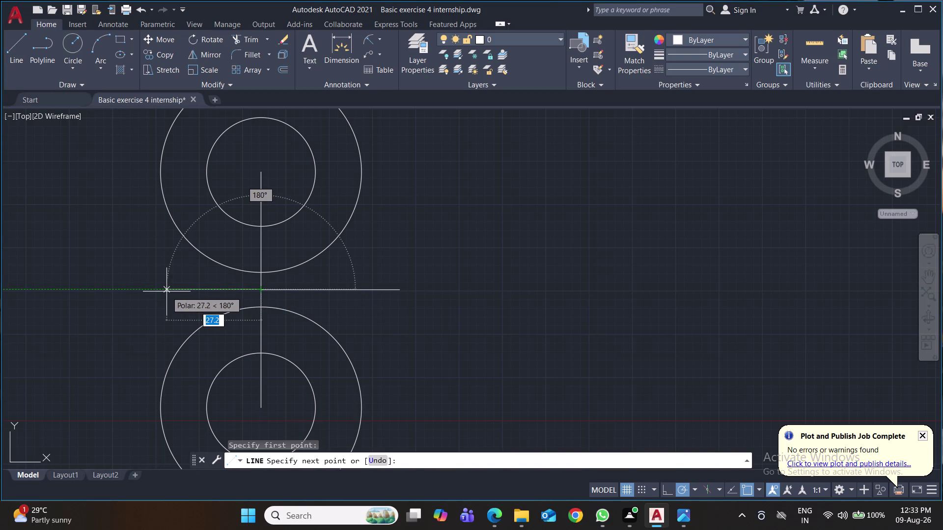
text(40)
key(Return)
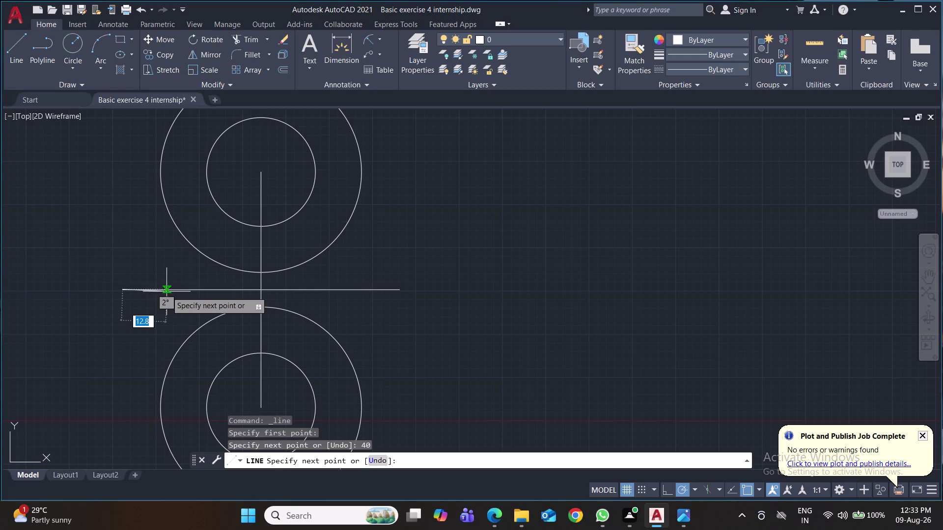
key(Return)
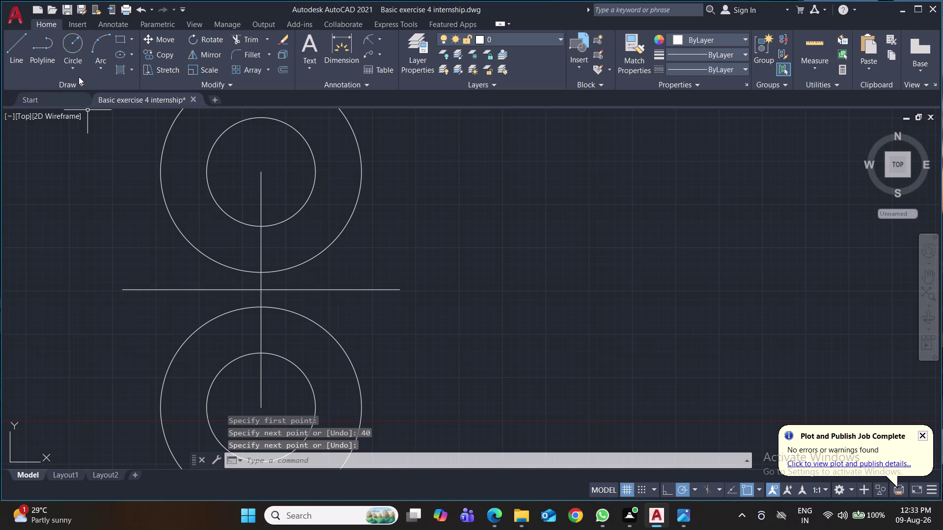
click(66, 43)
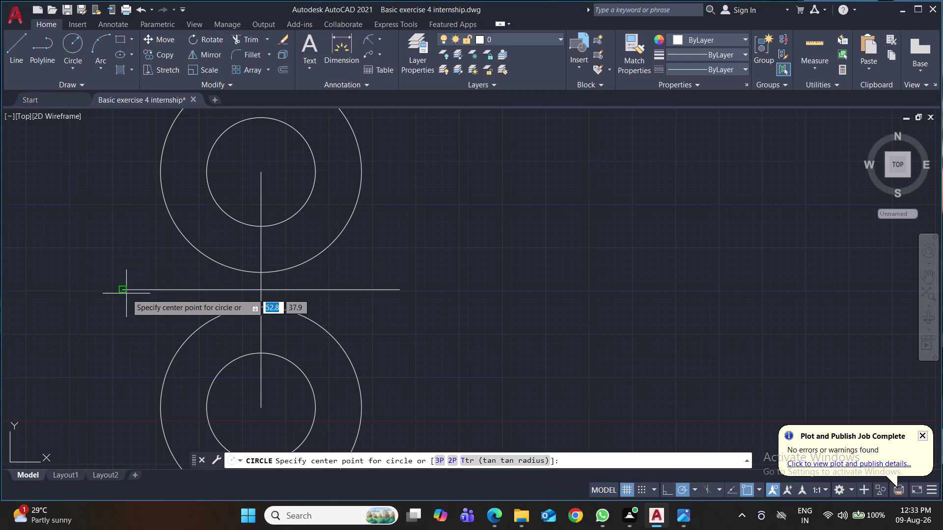
Place radius-8 circles at the horizontal line's left and right ends, then save.
click(125, 292)
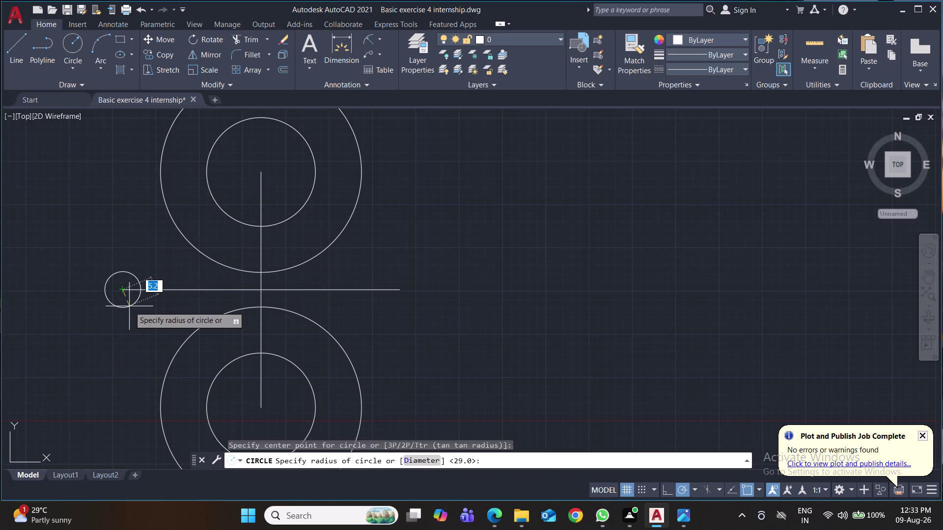
key(8)
key(Return)
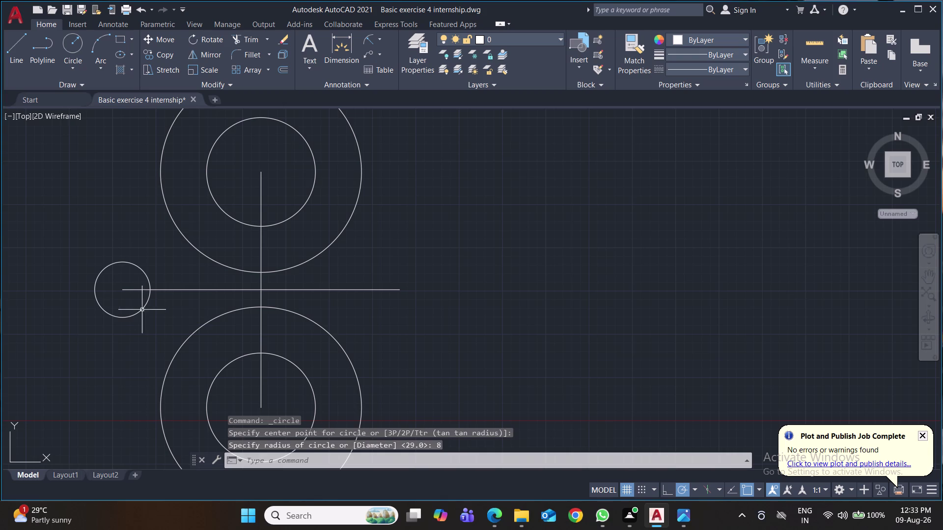
key(space)
click(397, 291)
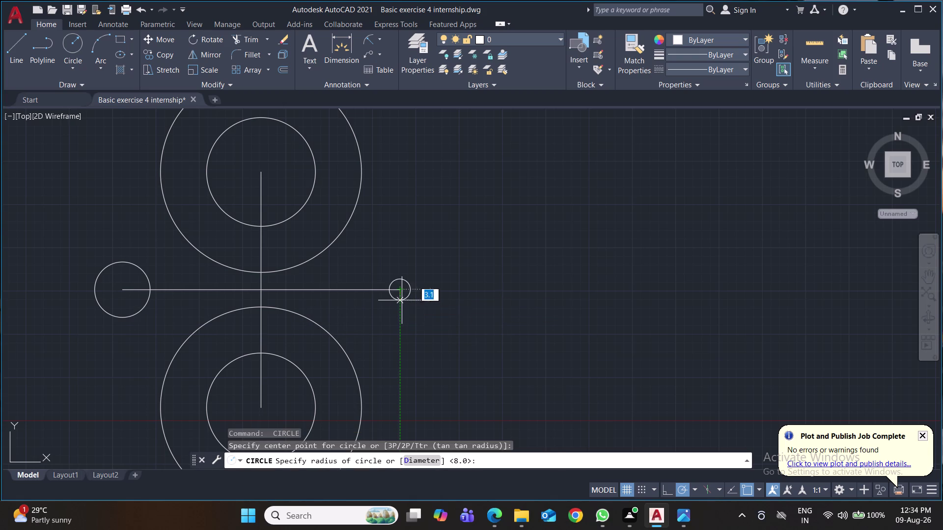
key(8)
key(Return)
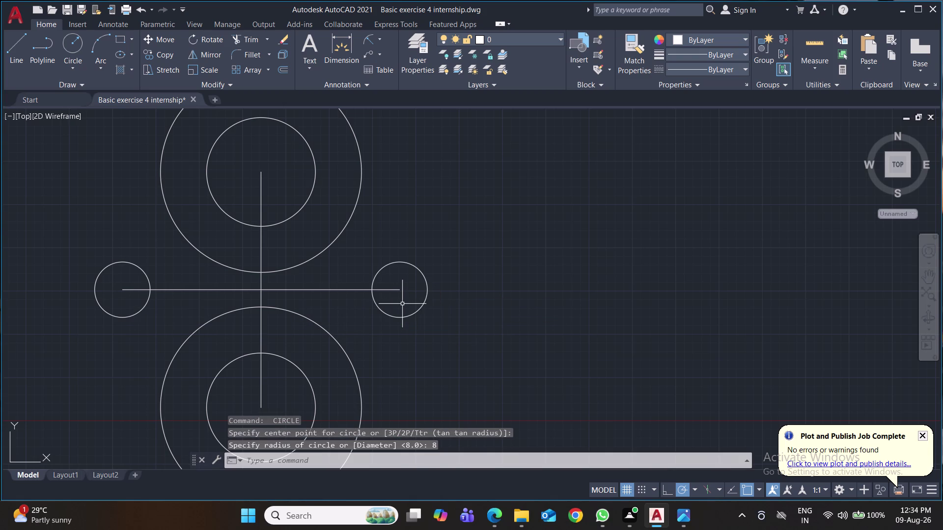
key(ctrl+s)
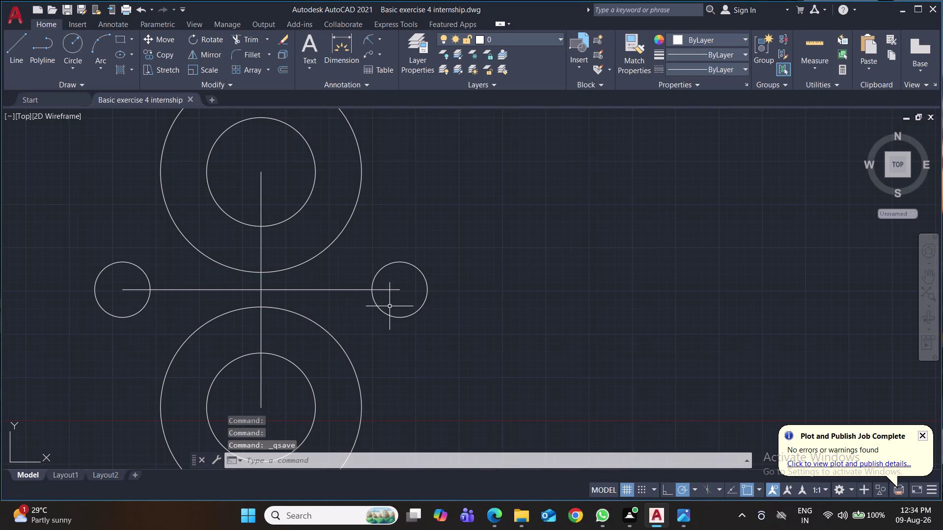
middle_drag(516, 366, 513, 312)
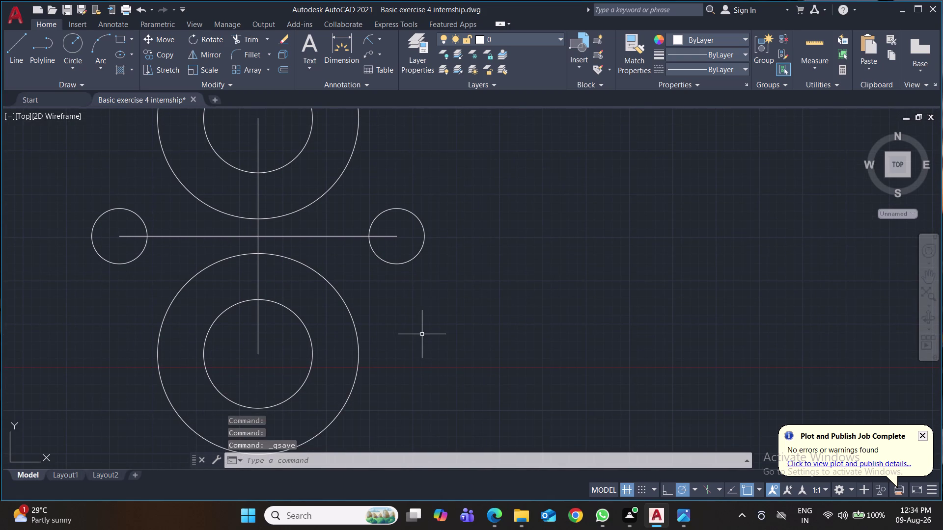
key(space)
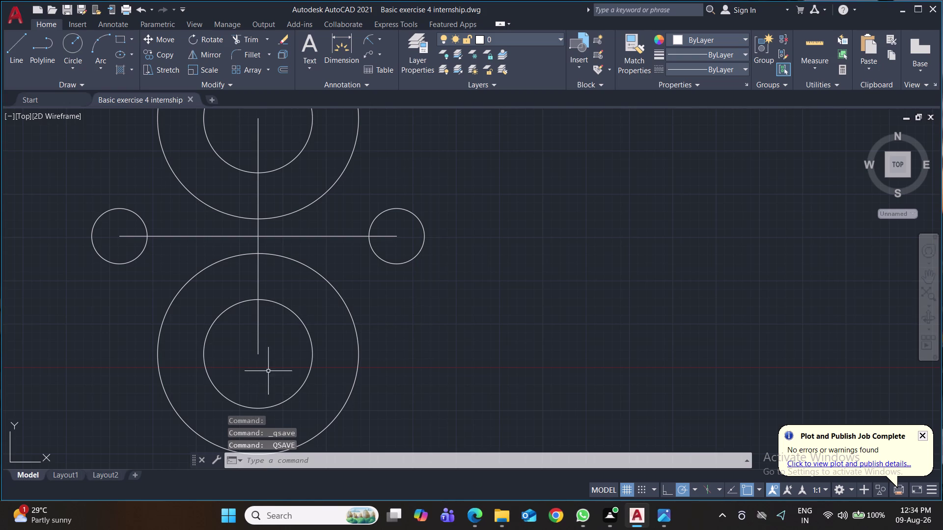
click(12, 45)
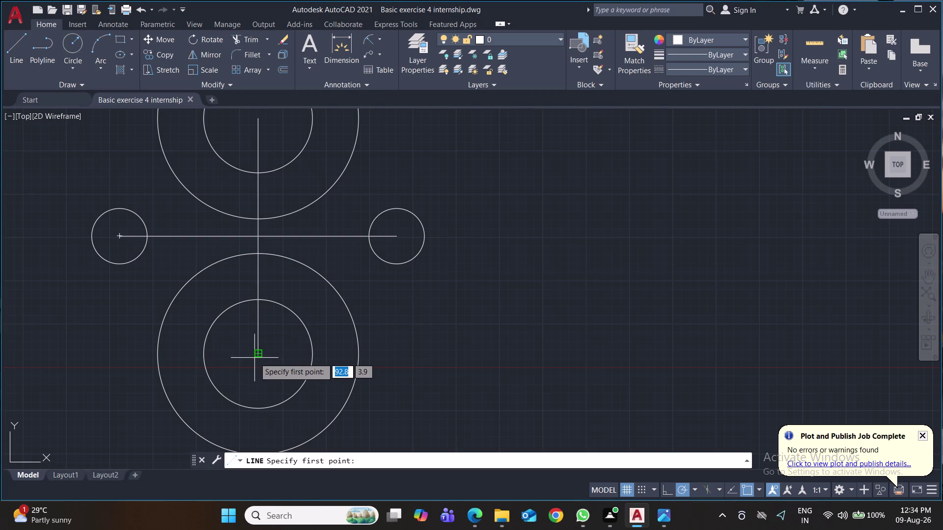
Draw a horizontal line from the lower circles' centre to the outer circle's right edge.
click(258, 355)
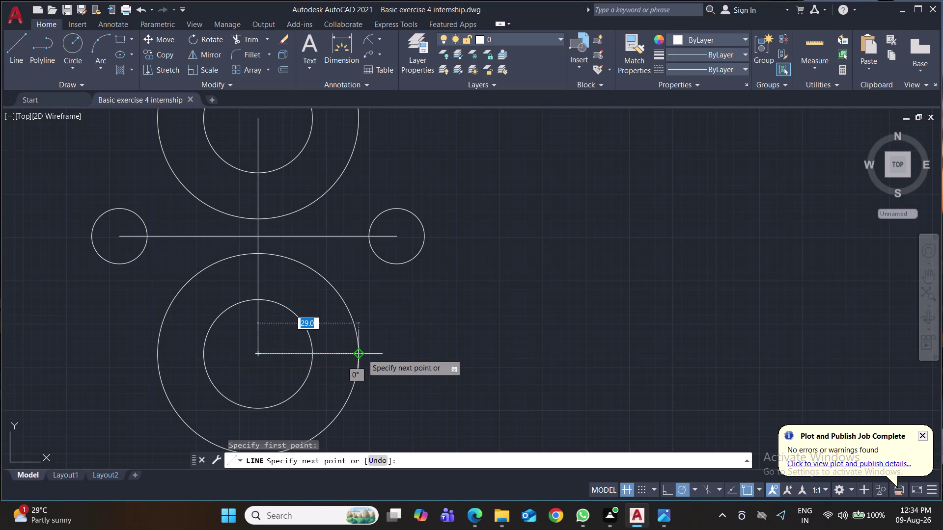
click(362, 354)
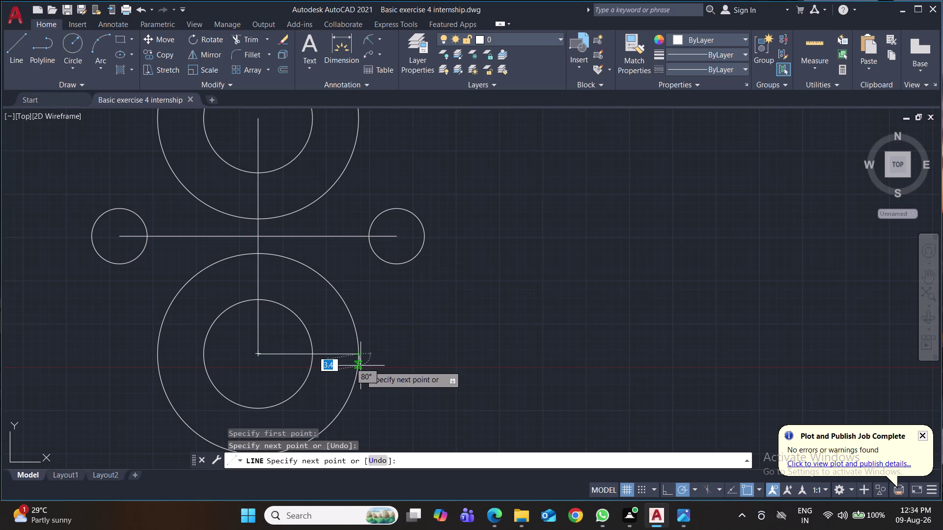
key(Return)
middle_drag(445, 361, 446, 375)
middle_drag(361, 282, 369, 327)
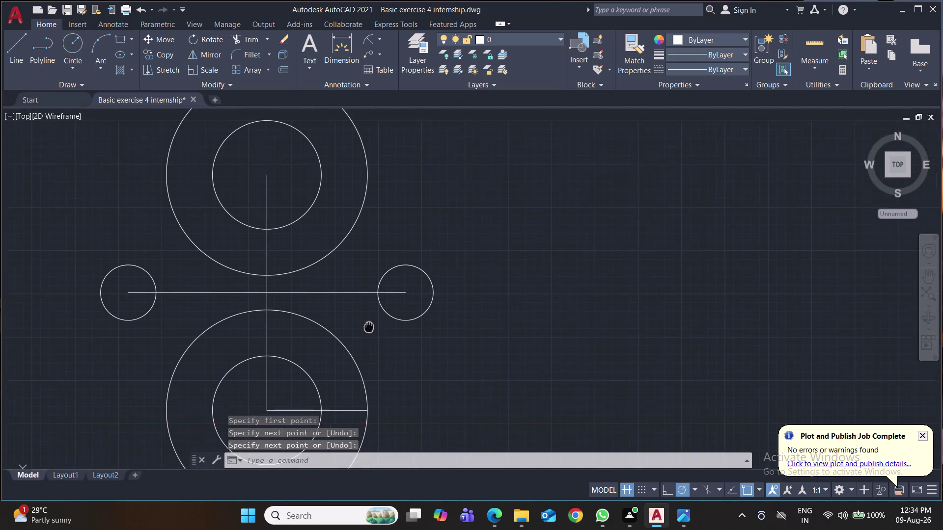
middle_drag(369, 327, 370, 341)
Draw a trial horizontal line on the upper circles, then start and cancel a circle.
click(10, 50)
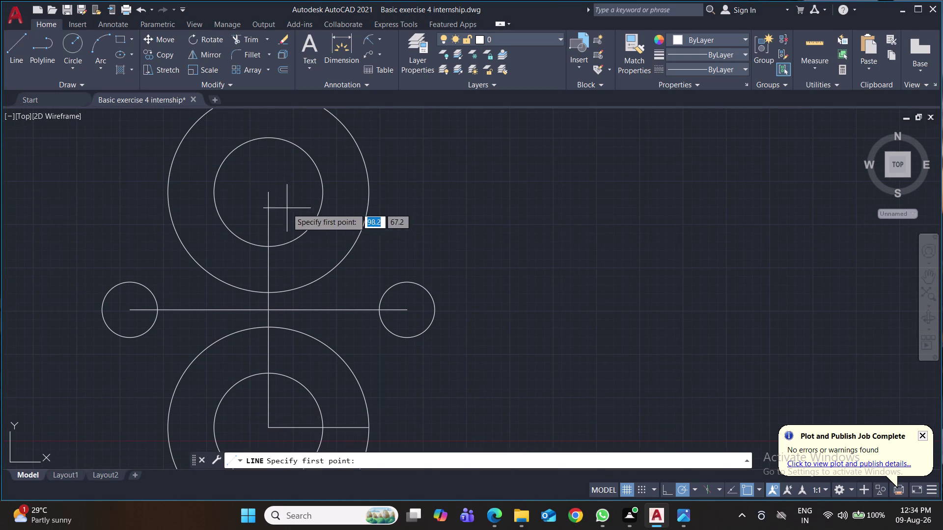
click(268, 195)
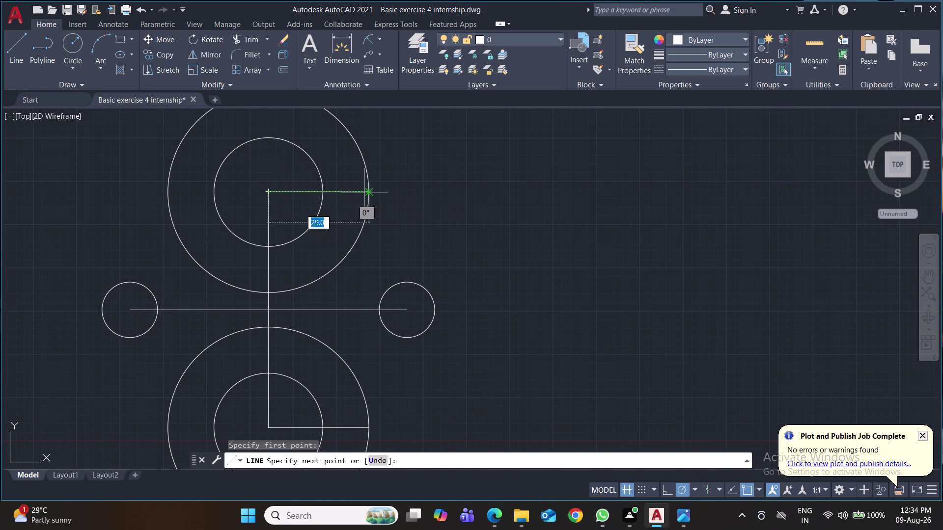
click(368, 191)
key(Return)
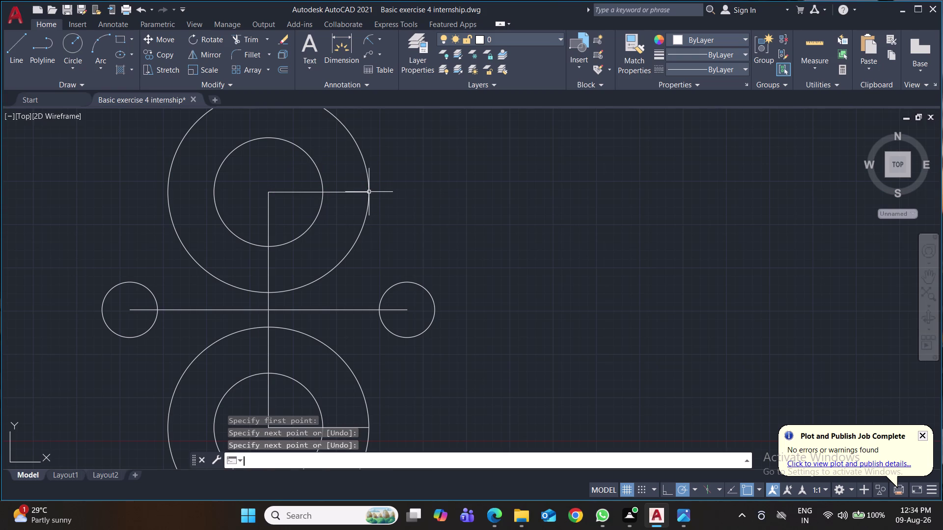
key(c)
key(Return)
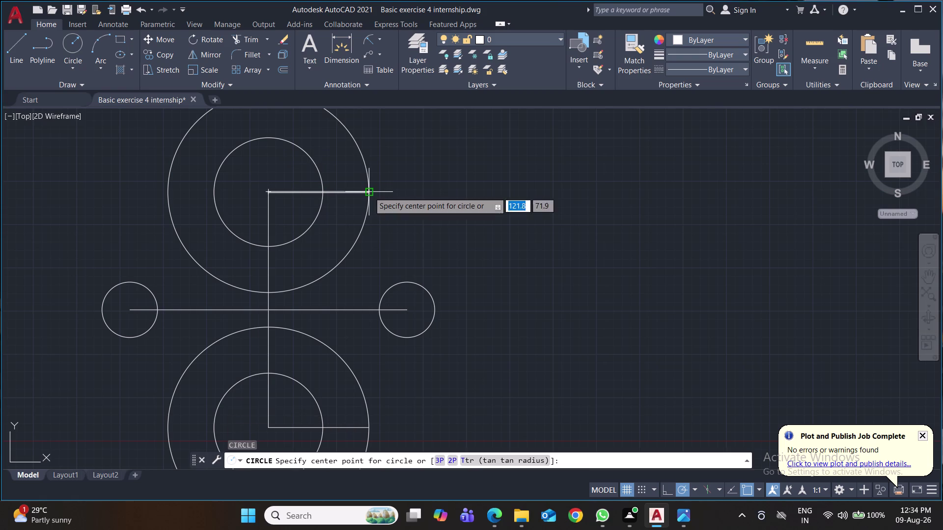
scroll(up, 3)
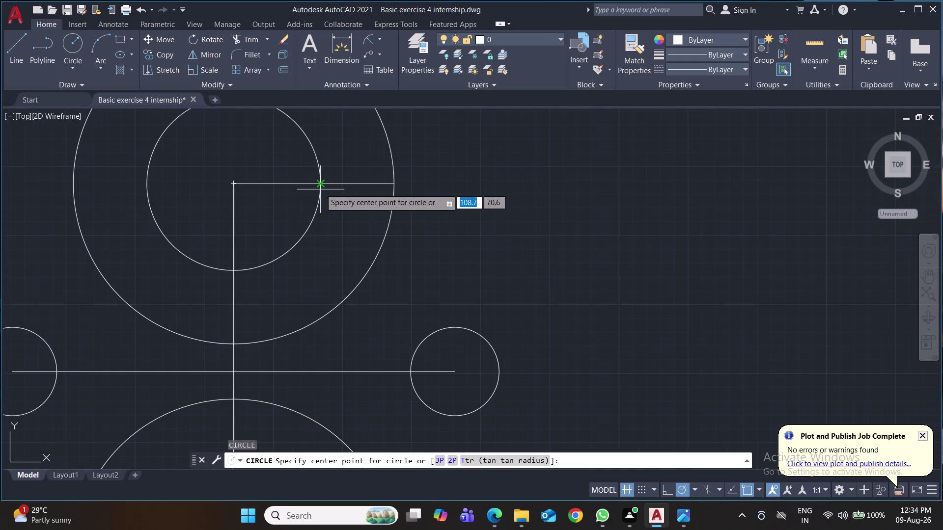
click(317, 184)
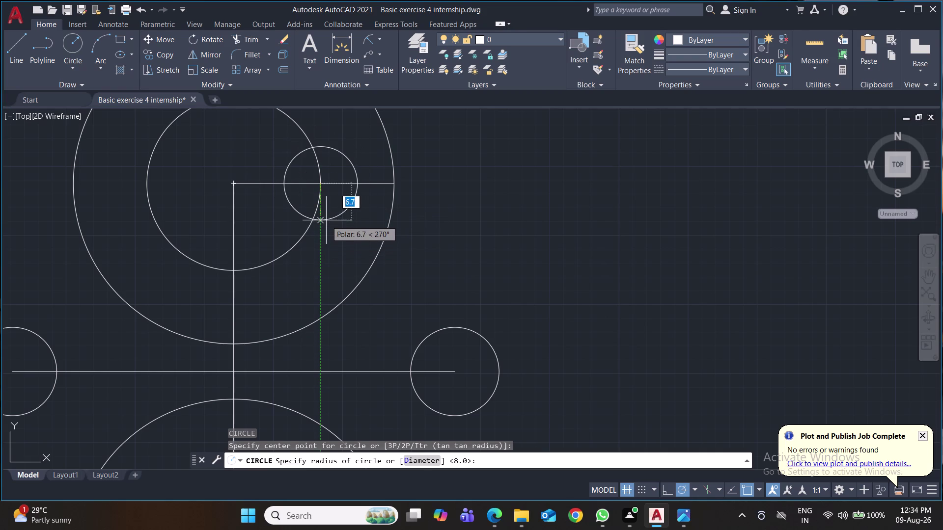
key(Escape)
Erase the stray horizontal line on the upper circles.
middle_drag(326, 221, 341, 286)
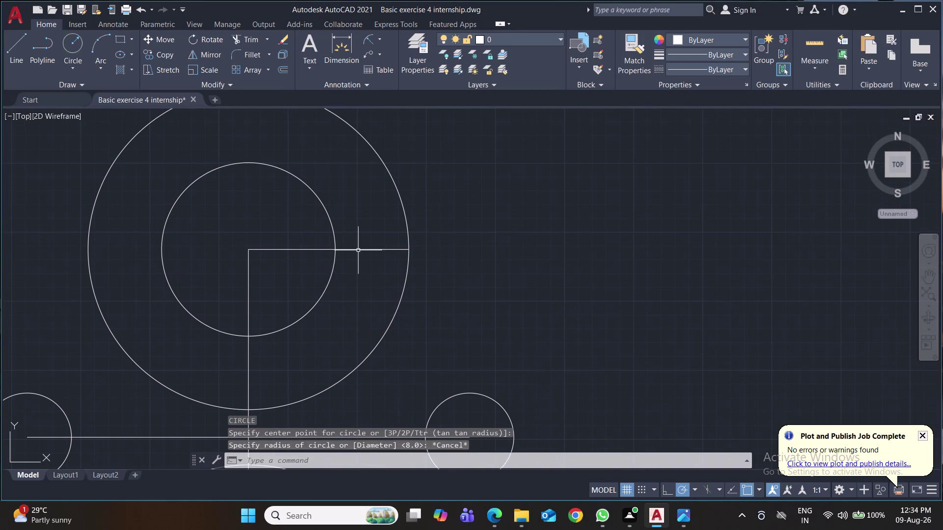
click(358, 249)
key(Delete)
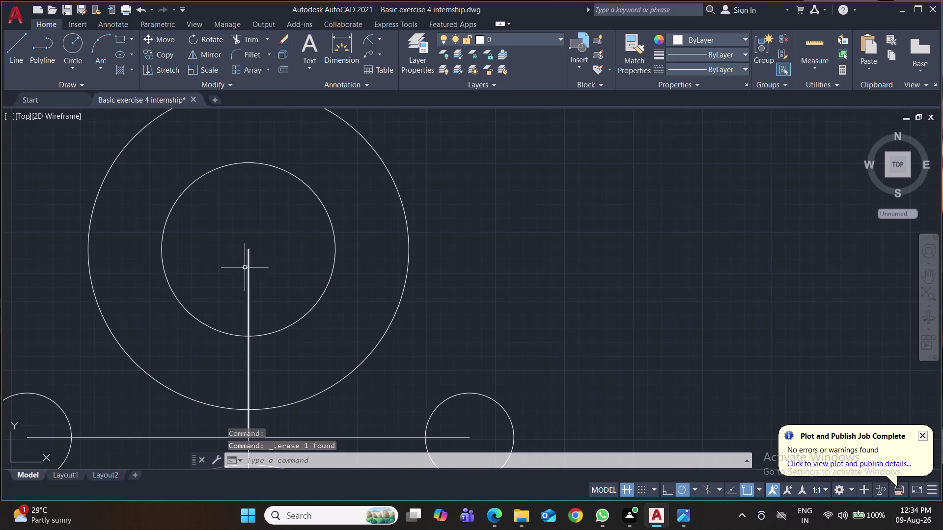
key(l)
key(Return)
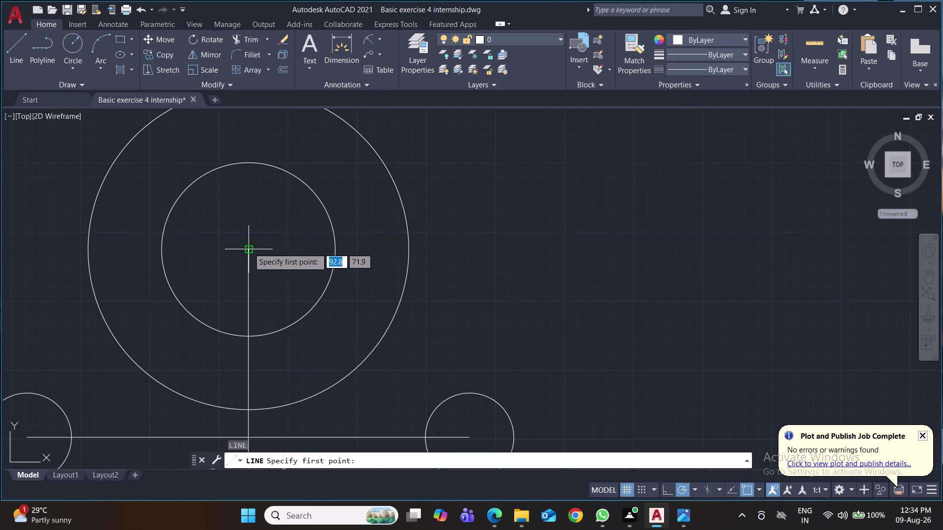
Draw a vertical line from the upper circles' centre to the inner circle's top.
click(249, 248)
click(247, 164)
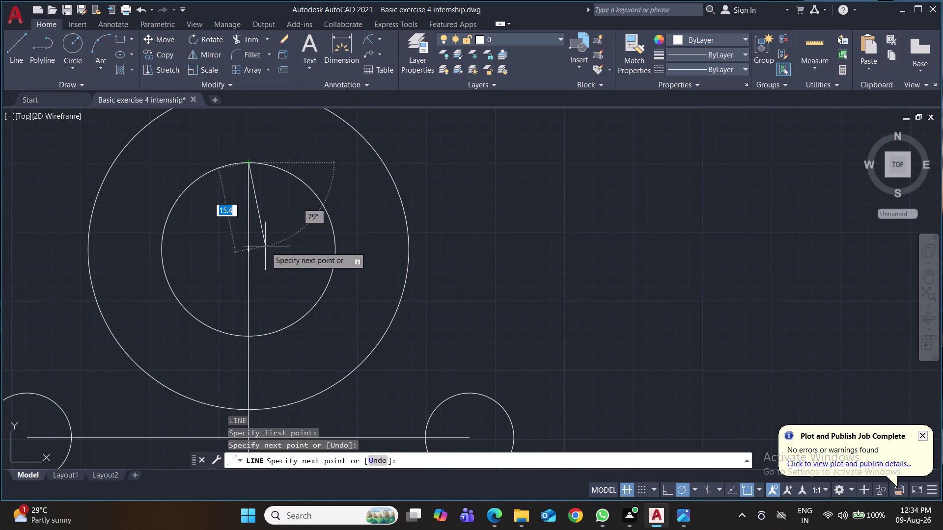
key(Return)
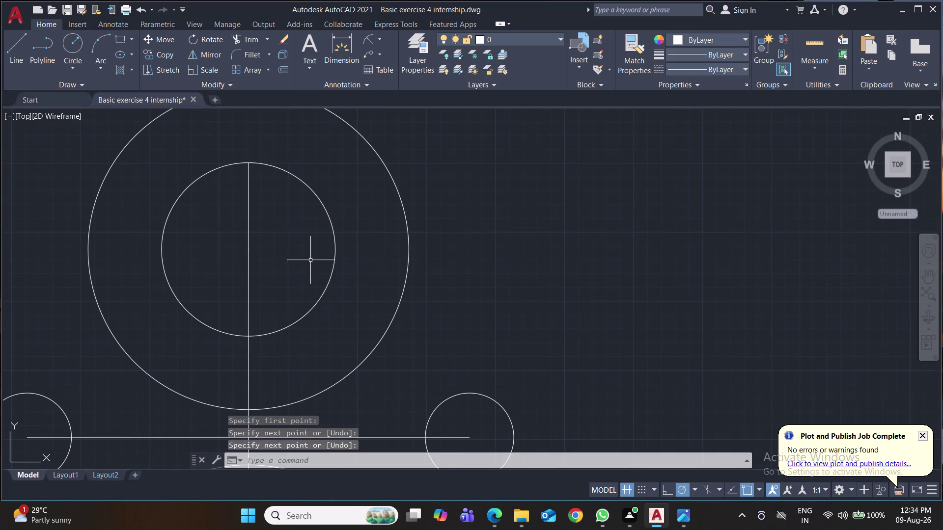
scroll(up, 3)
scroll(up, 3)
scroll(down, 3)
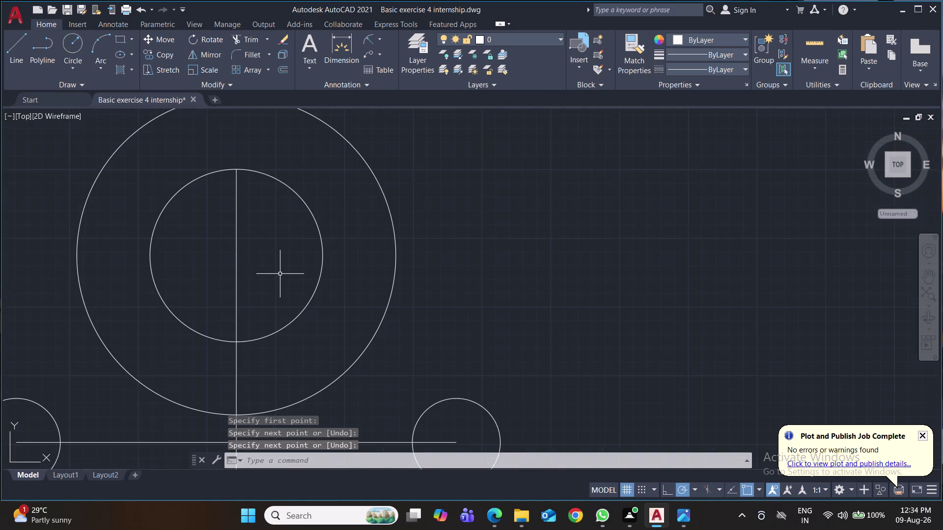
middle_drag(279, 274, 301, 272)
scroll(down, 3)
Draw a radius-3 circle on top of the upper inner circle.
key(c)
key(Return)
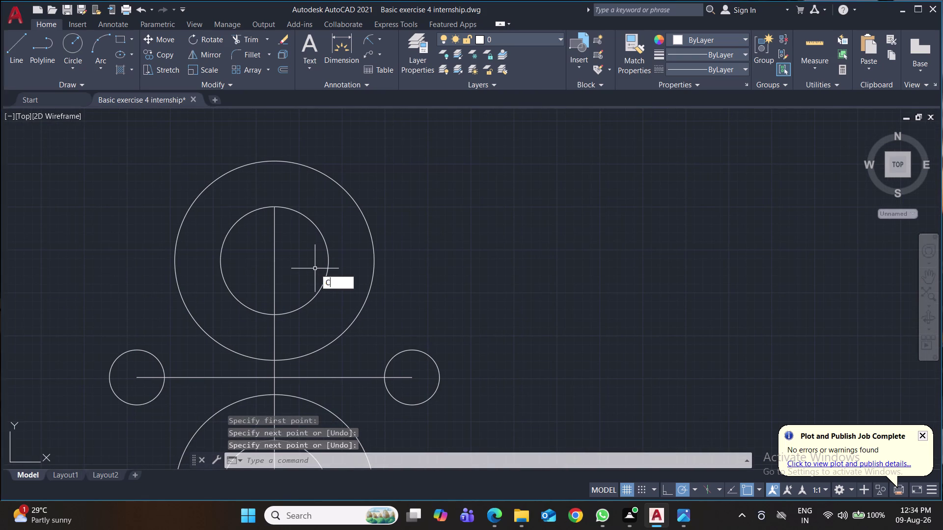
click(275, 206)
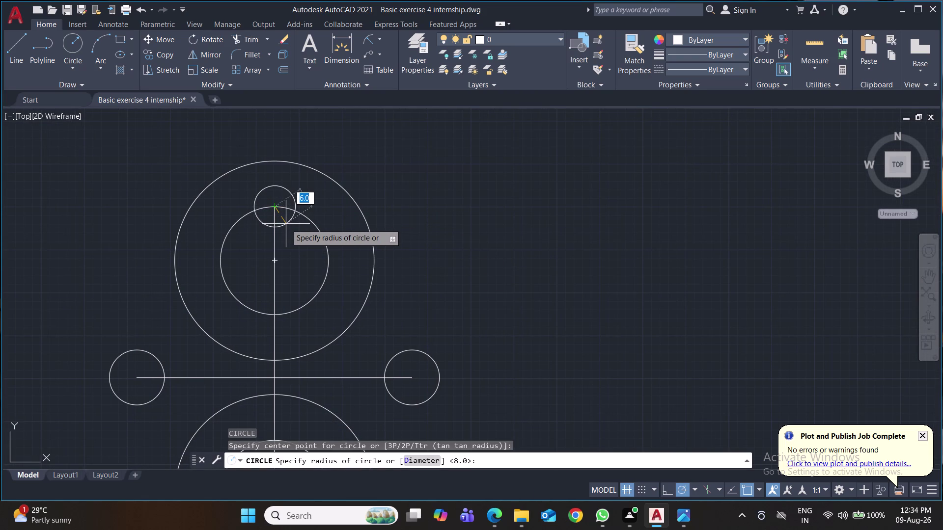
key(3)
key(Return)
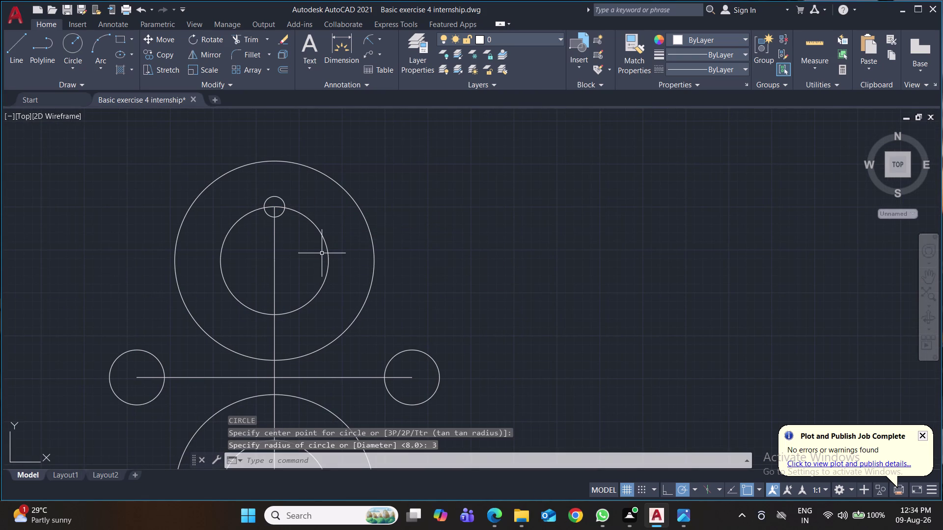
middle_drag(321, 253, 313, 226)
middle_drag(330, 329, 327, 266)
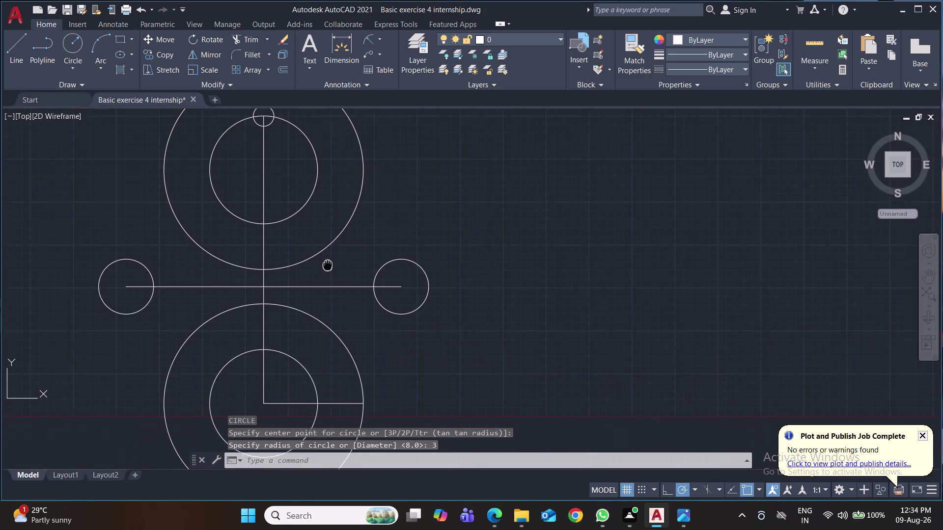
middle_drag(327, 265, 328, 265)
middle_drag(351, 382, 348, 348)
Add a small hole where the line meets the lower inner circle, save, and erase the vertical line.
key(c)
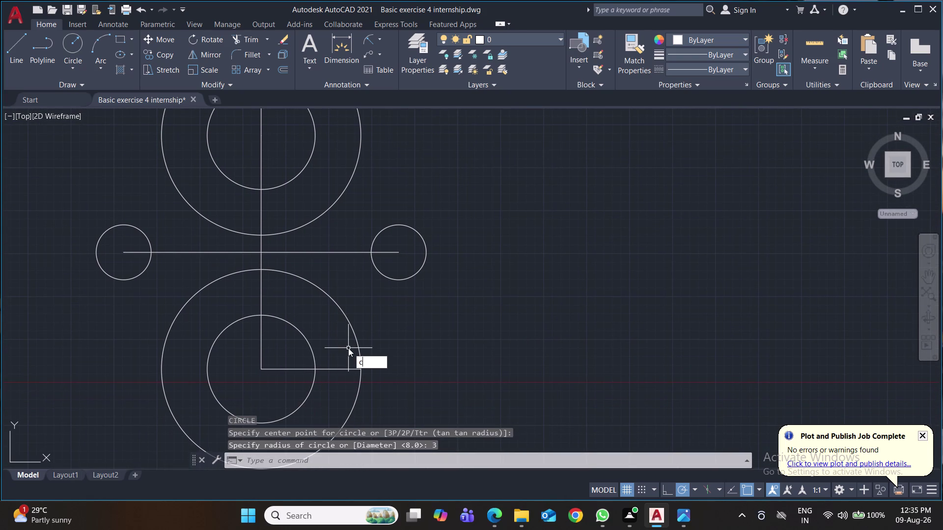
key(Return)
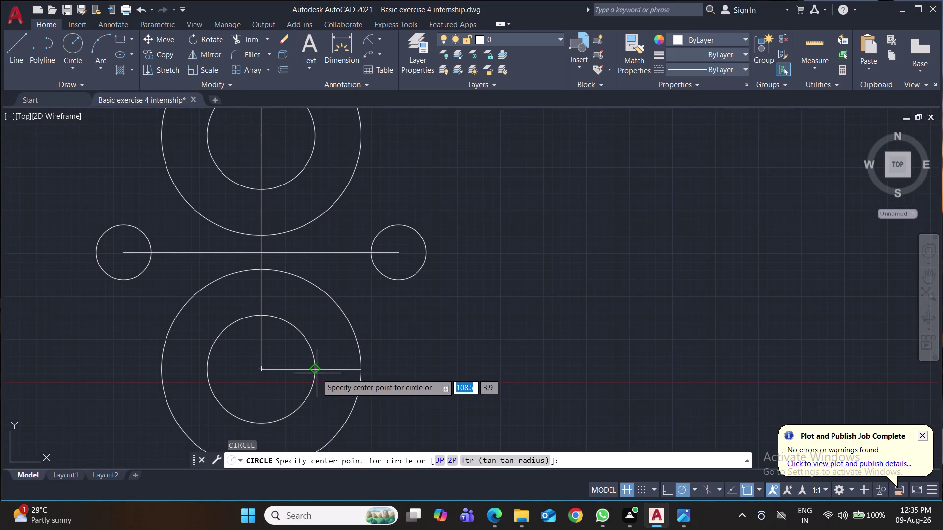
click(316, 372)
key(4)
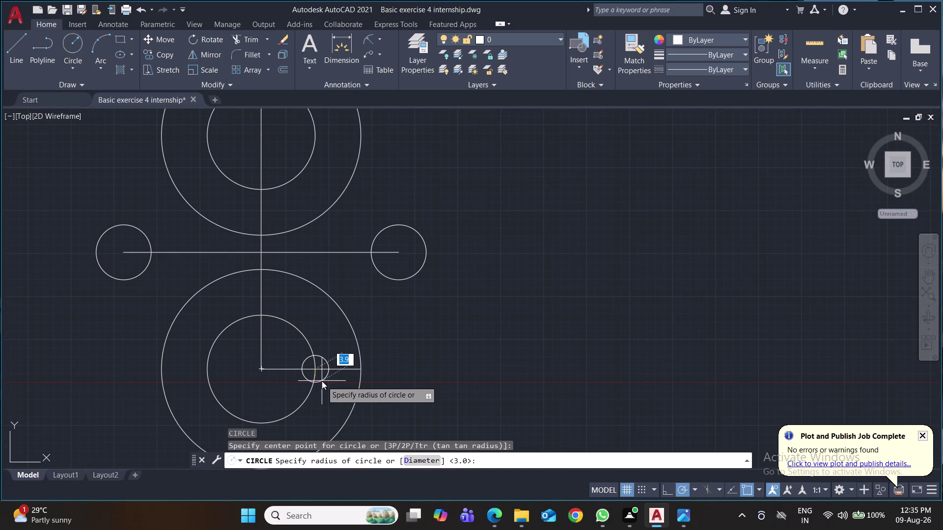
key(Return)
key(ctrl+s)
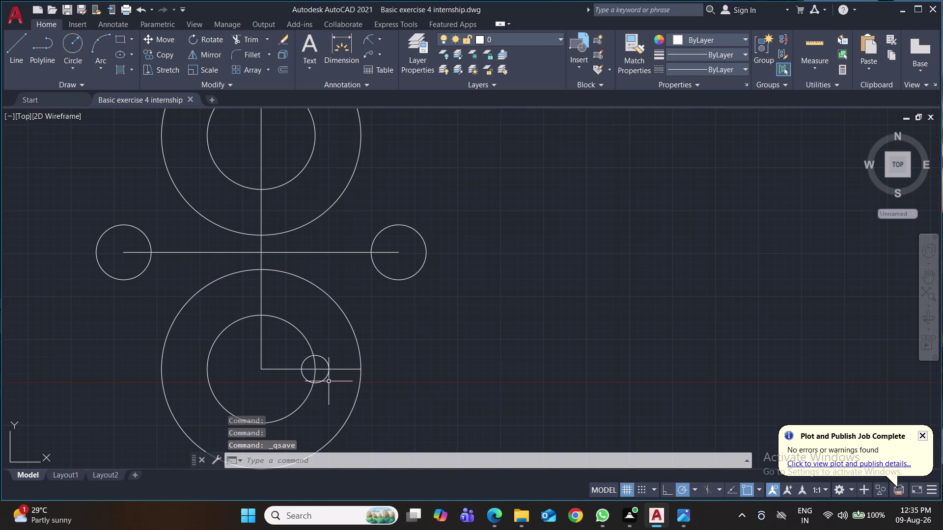
click(262, 341)
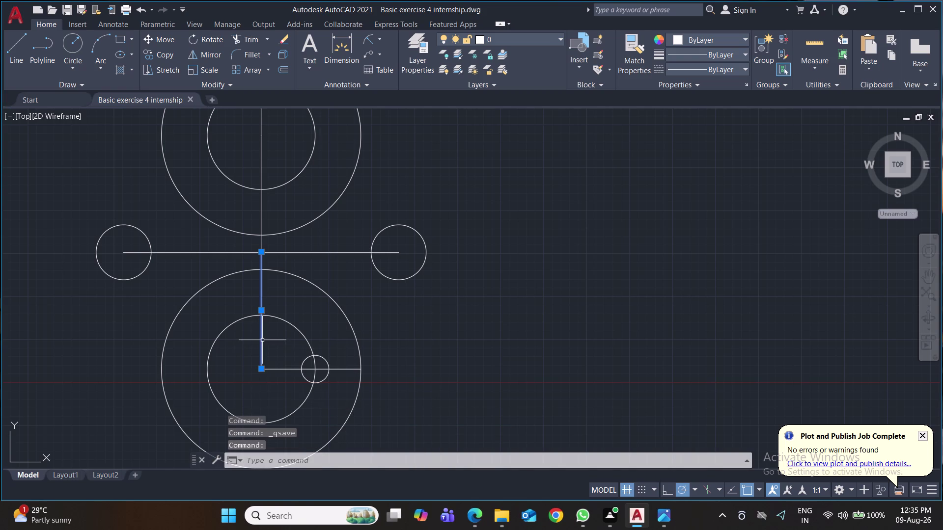
key(Delete)
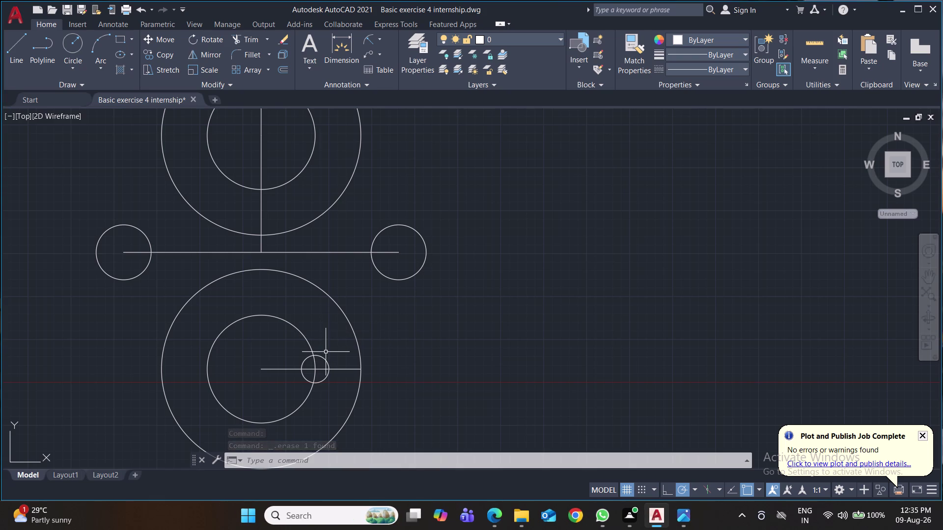
Abandon two OFFSET attempts and start the ARRAY command with AR.
key(o)
key(Return)
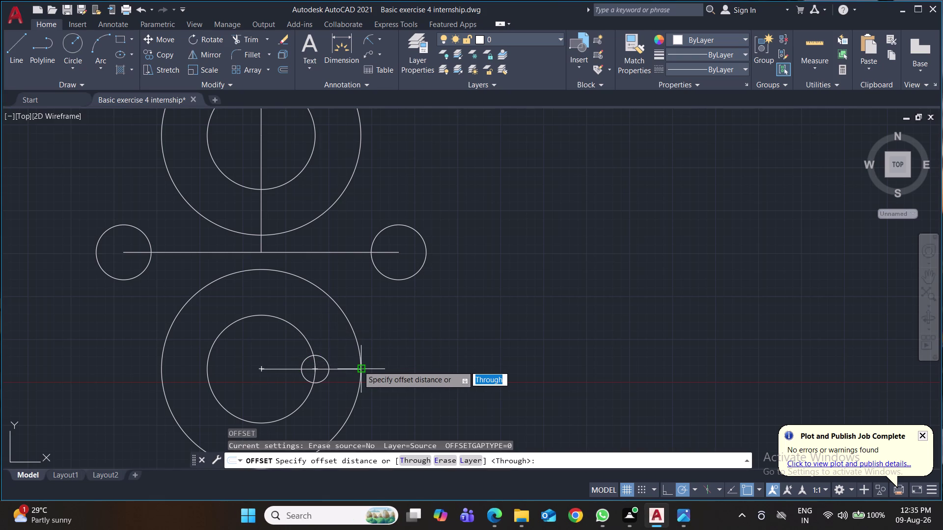
key(Escape)
key(o)
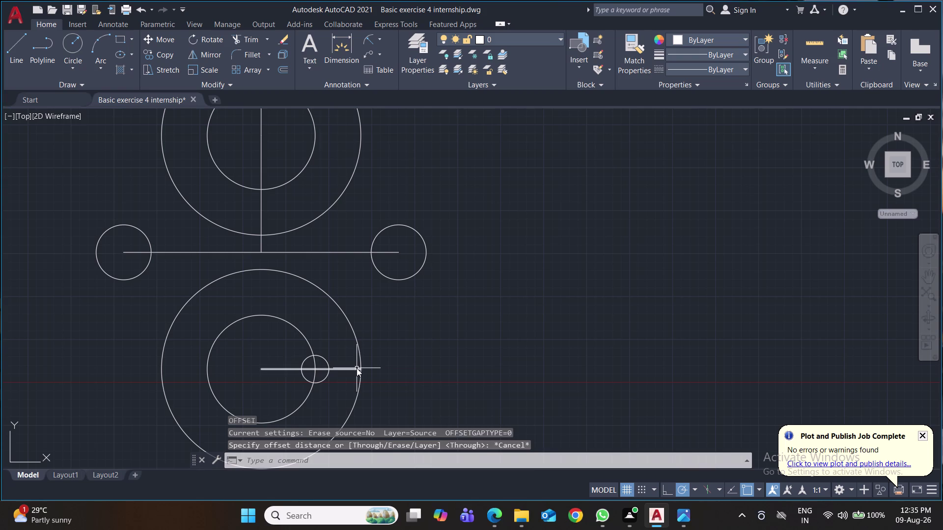
key(Return)
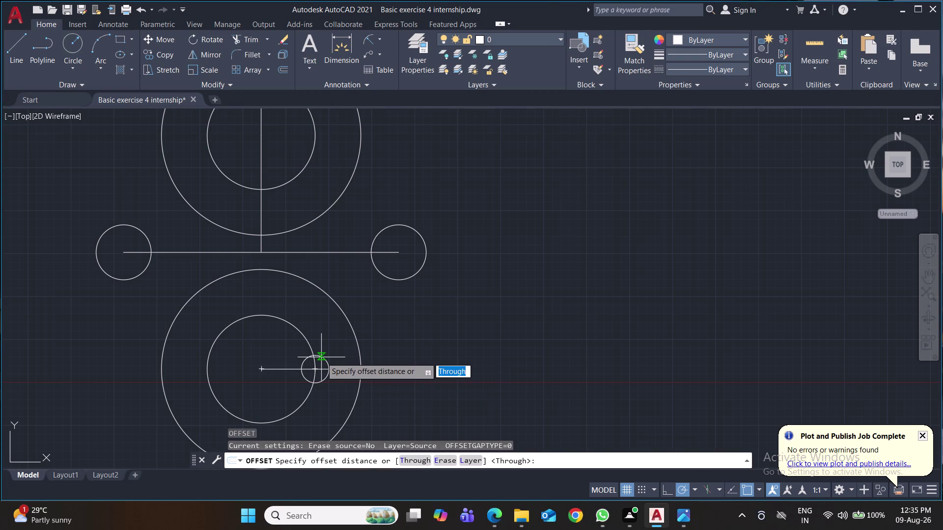
click(264, 369)
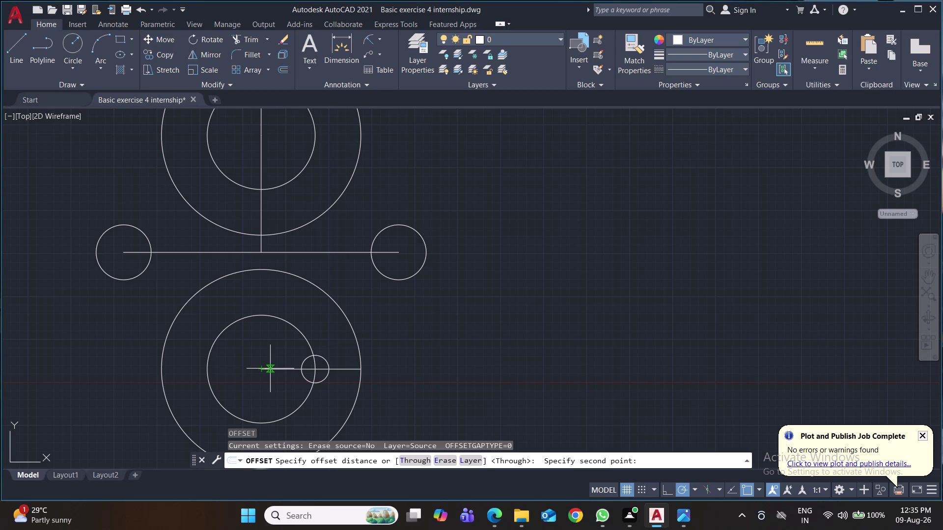
key(Escape)
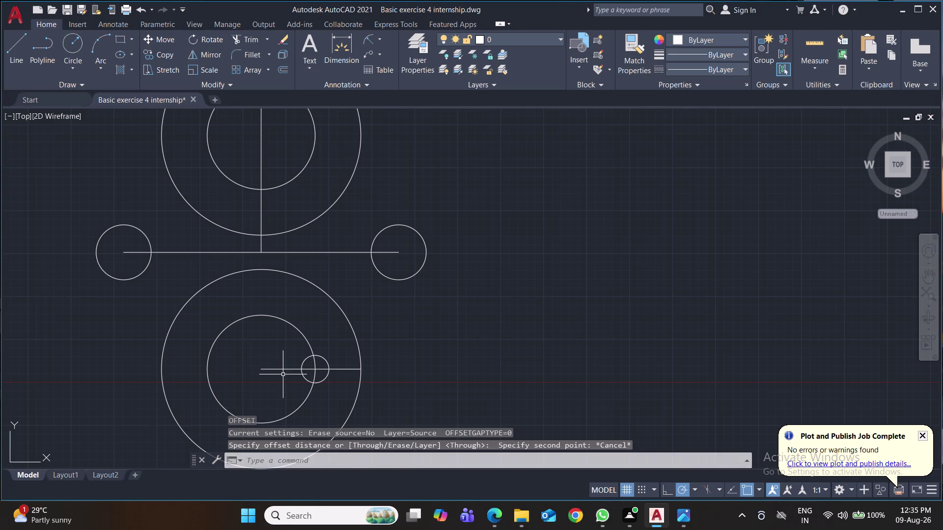
text(ar)
key(Return)
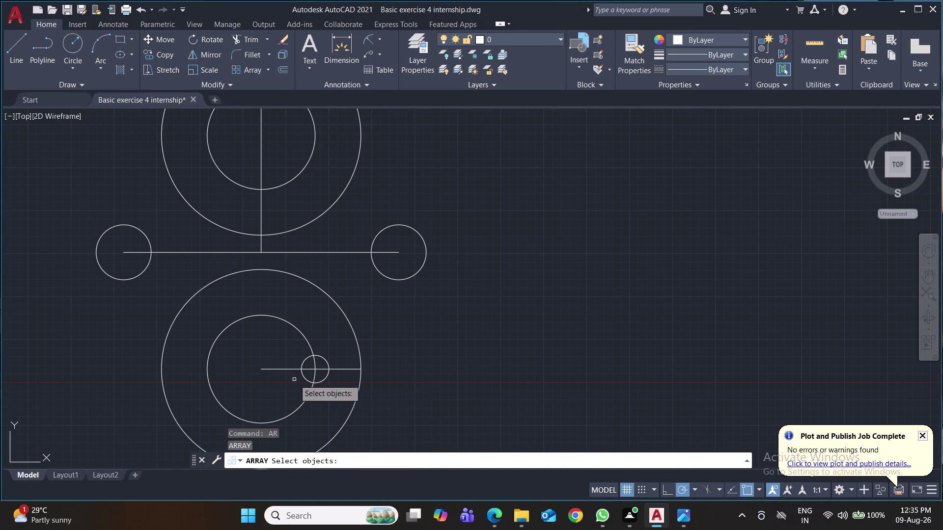
Polar-array the lower small hole around the flange centre with 8 items.
click(325, 362)
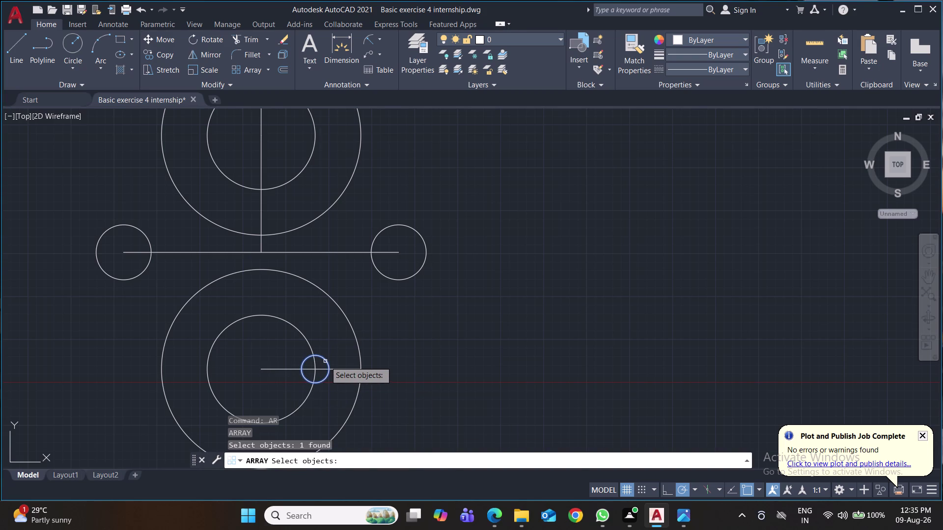
key(Return)
drag(345, 420, 325, 361)
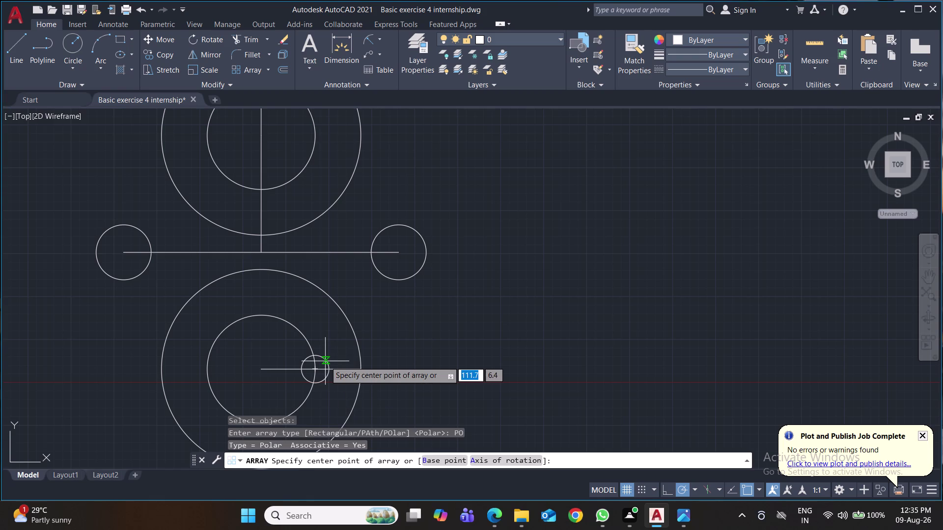
click(260, 370)
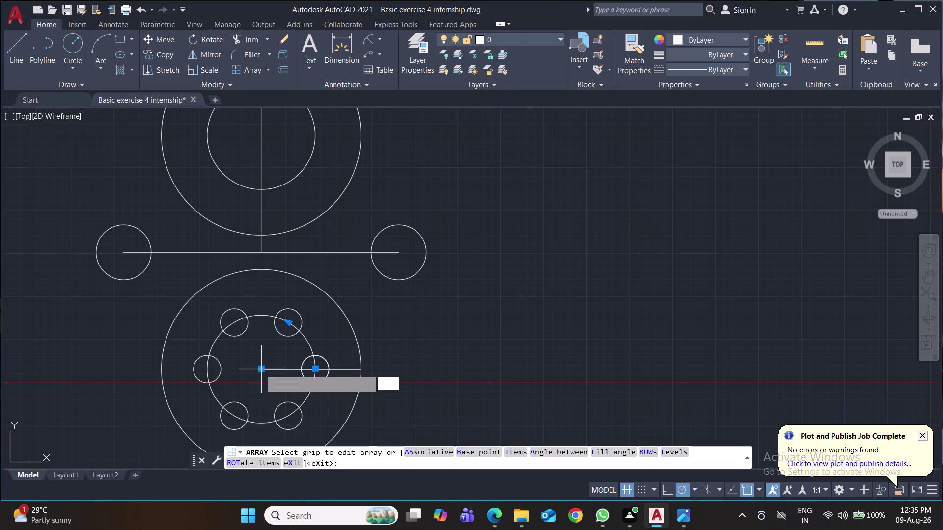
middle_drag(261, 368, 264, 303)
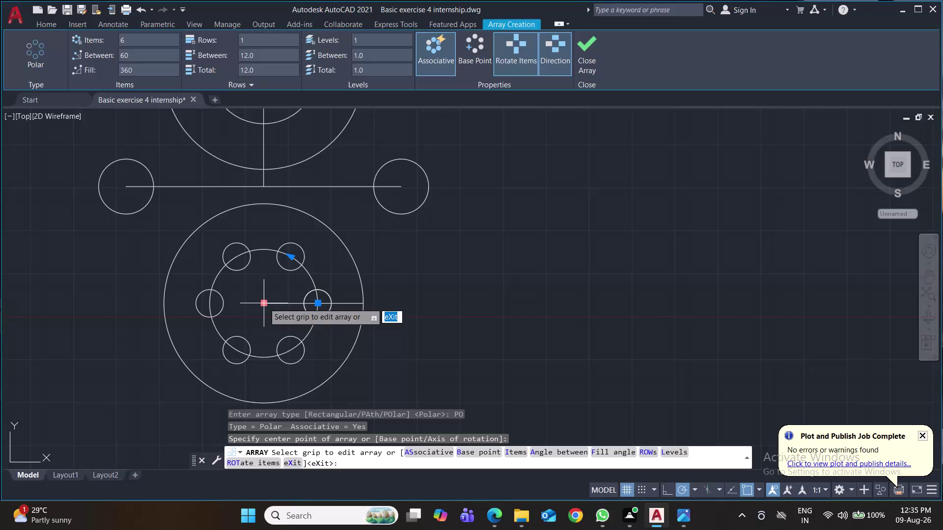
click(158, 39)
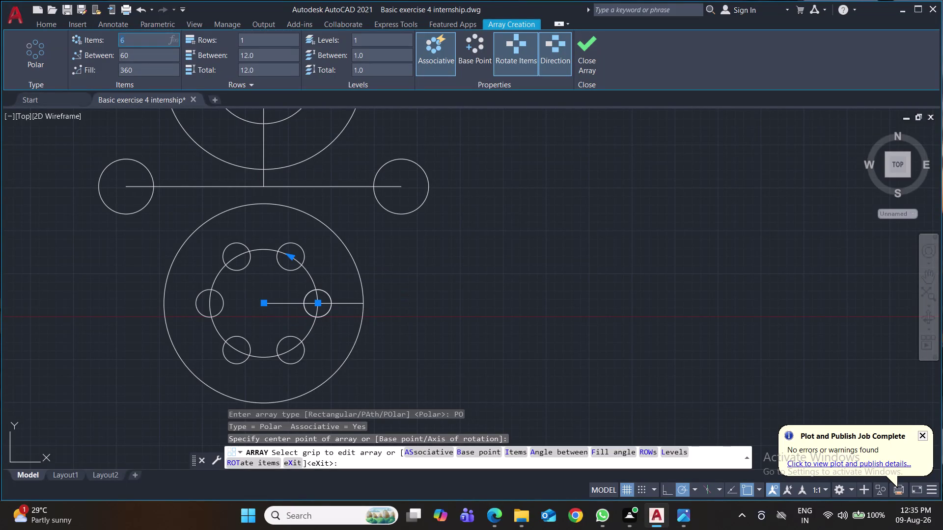
key(8)
click(202, 235)
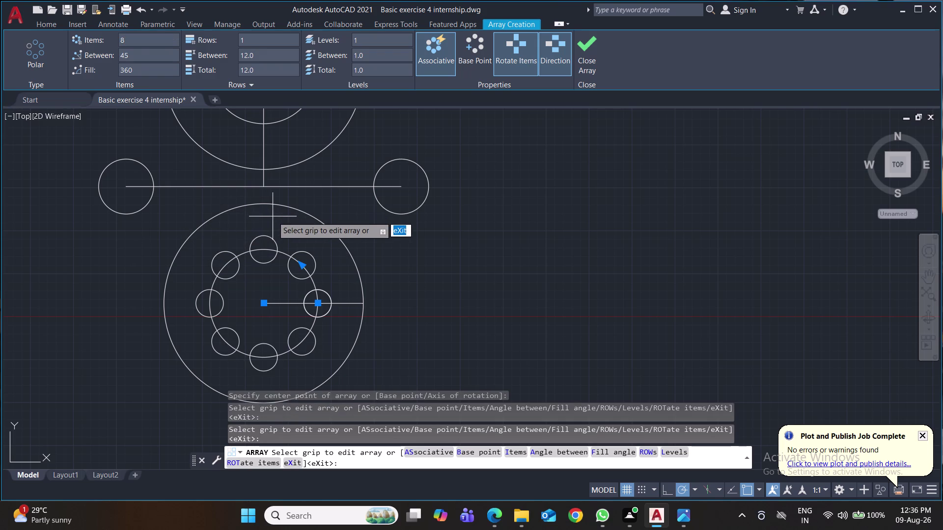
key(Return)
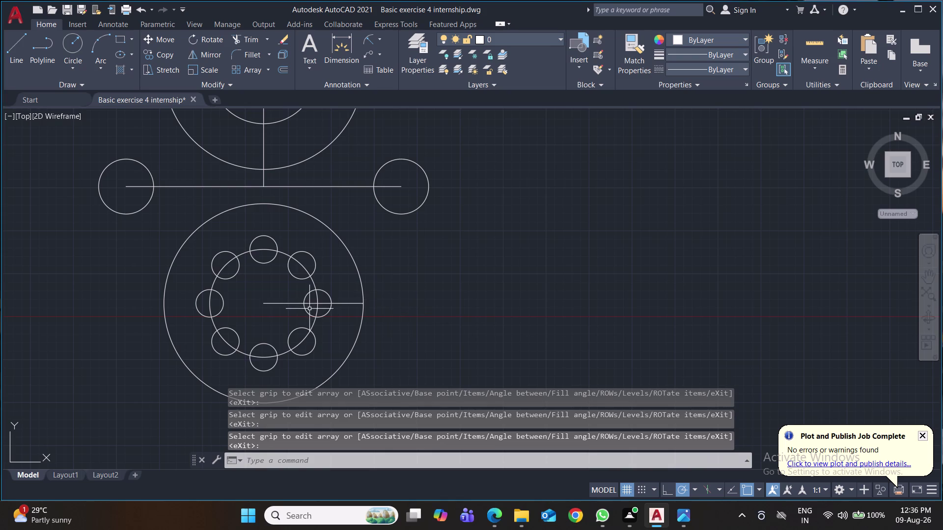
middle_drag(517, 281, 512, 364)
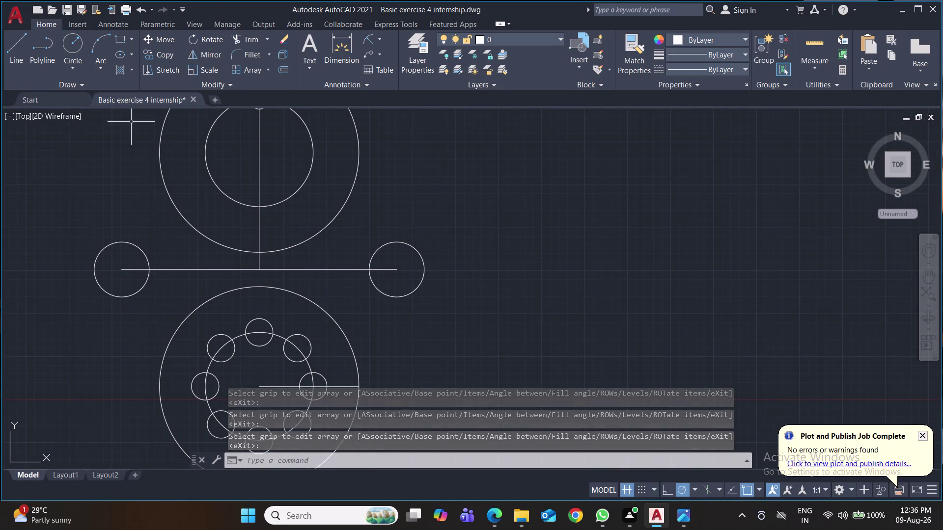
Polar-array the upper flange's small hole into 6 items around its centre, then save.
middle_drag(263, 188, 253, 250)
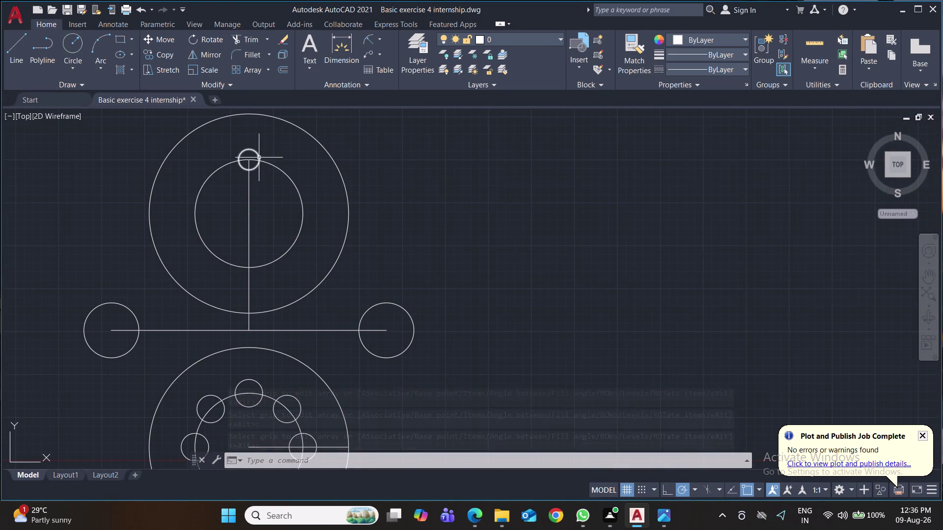
text(ar)
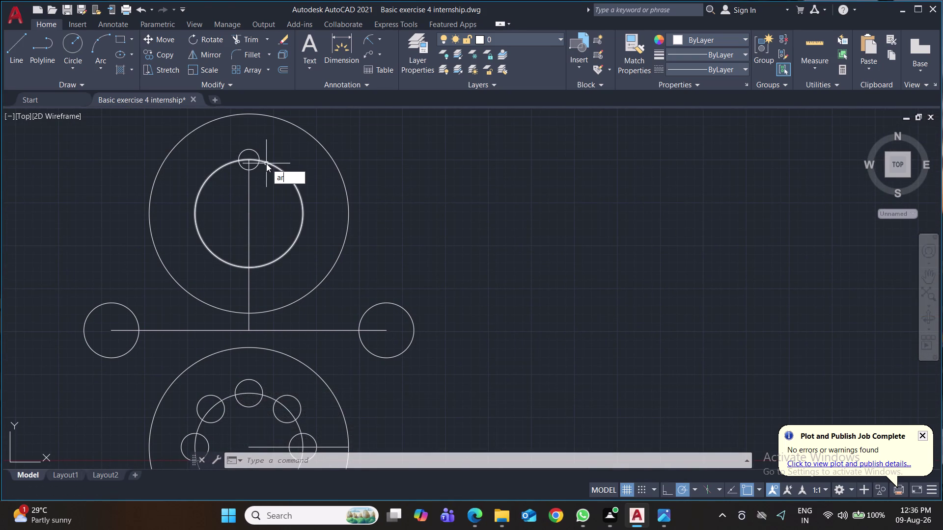
key(Return)
click(252, 150)
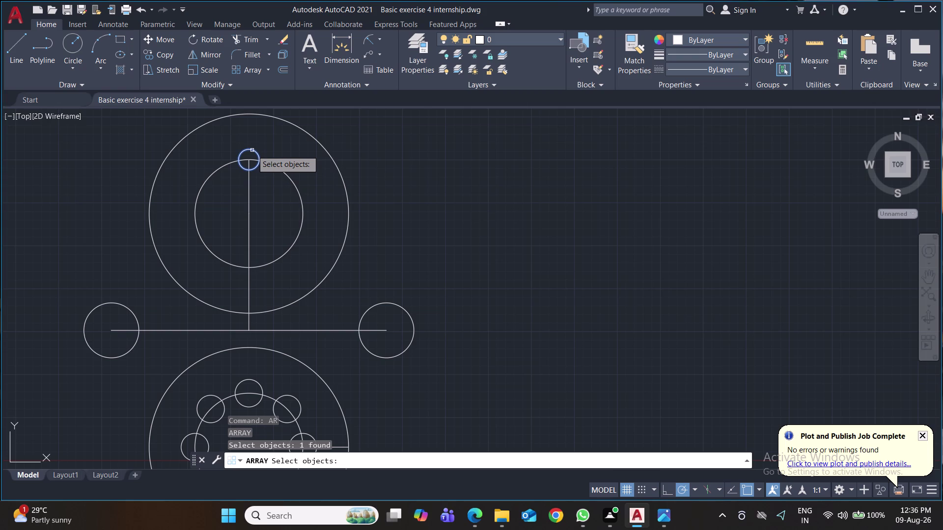
key(Return)
drag(276, 206, 252, 150)
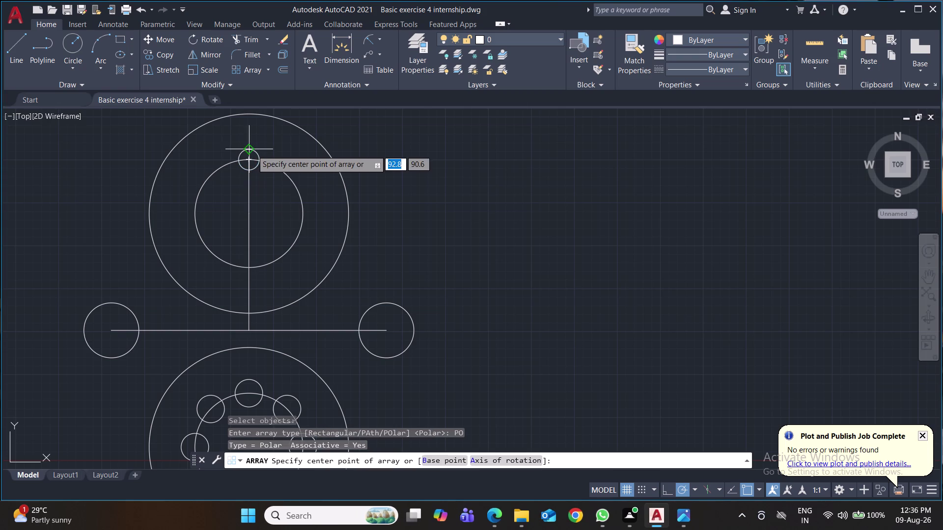
click(249, 215)
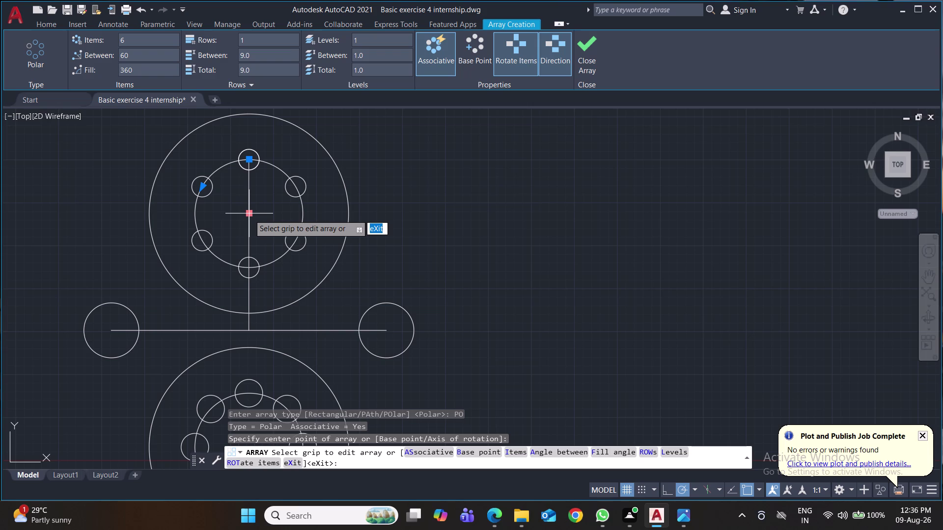
key(Return)
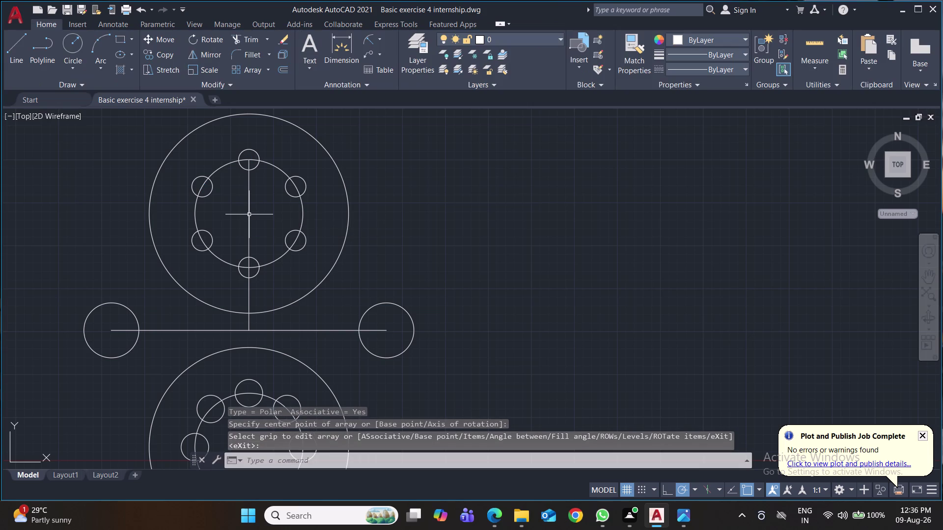
key(ctrl+s)
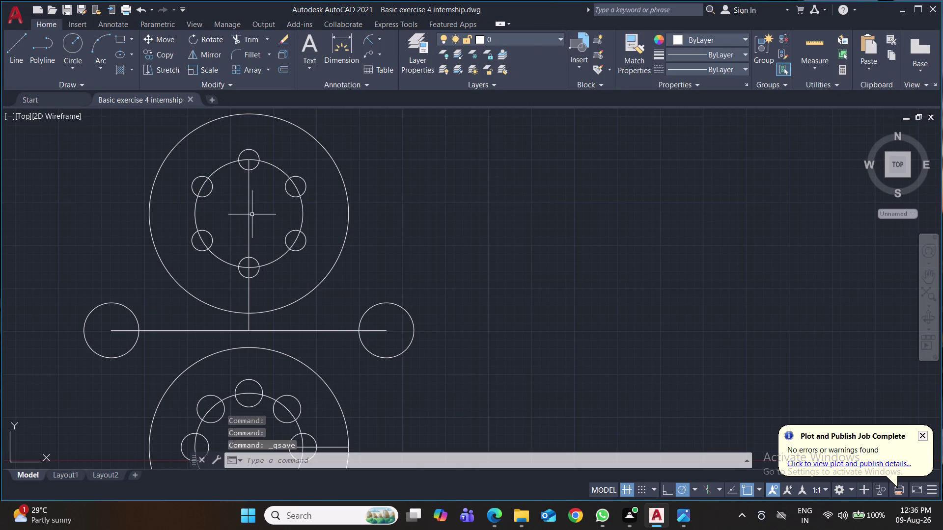
Select both parts of the upper vertical centre line and delete them.
click(252, 215)
click(247, 215)
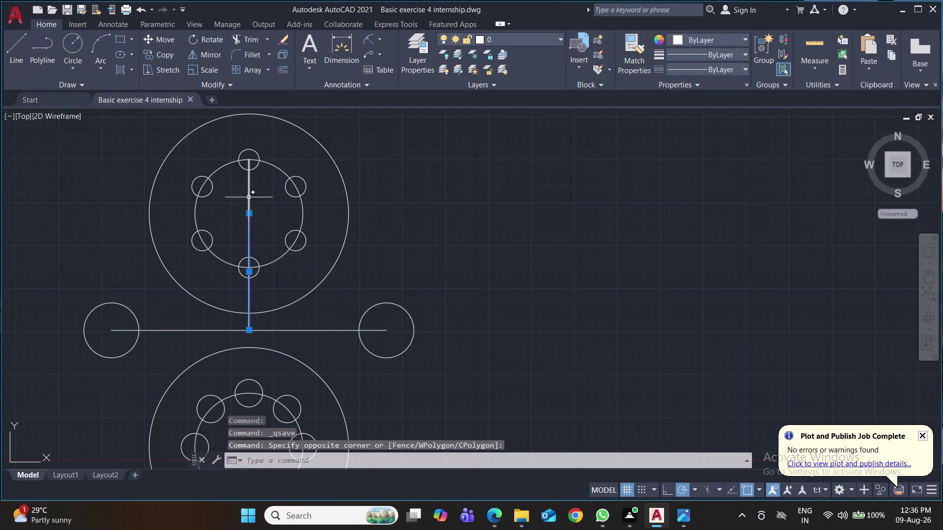
click(248, 197)
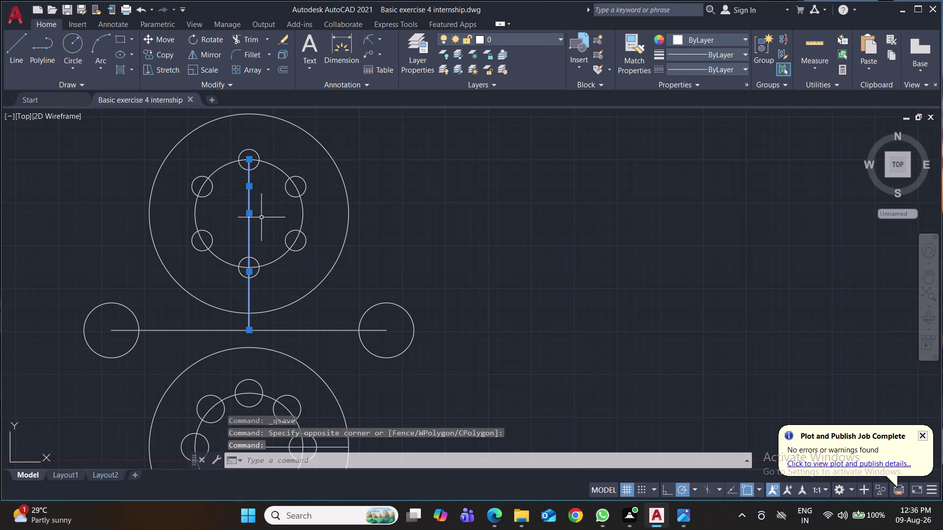
key(Delete)
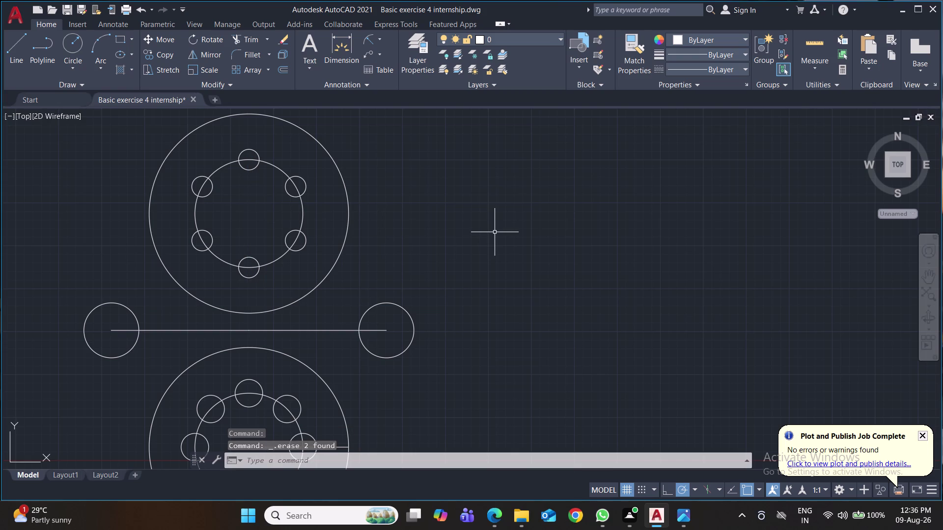
scroll(down, 3)
middle_drag(508, 247, 486, 220)
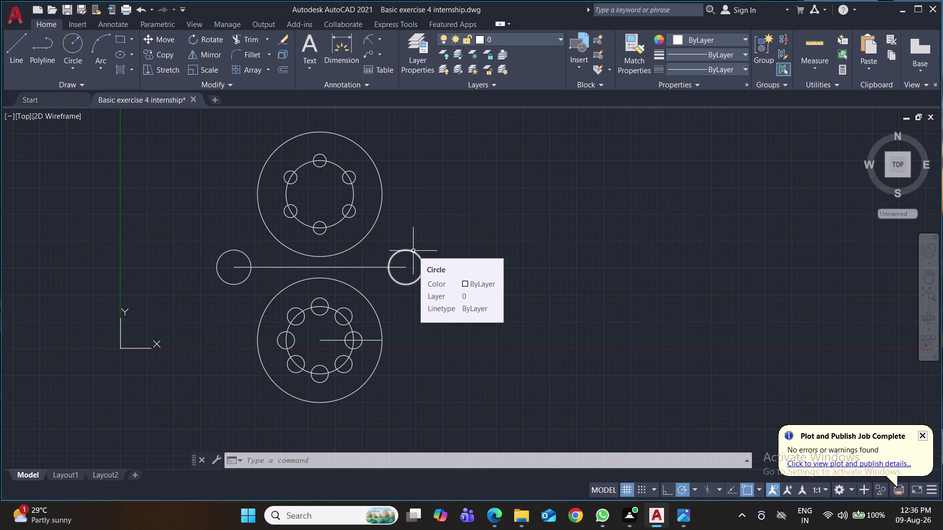
Start a radius dimension on the right circle, then cancel it.
click(368, 43)
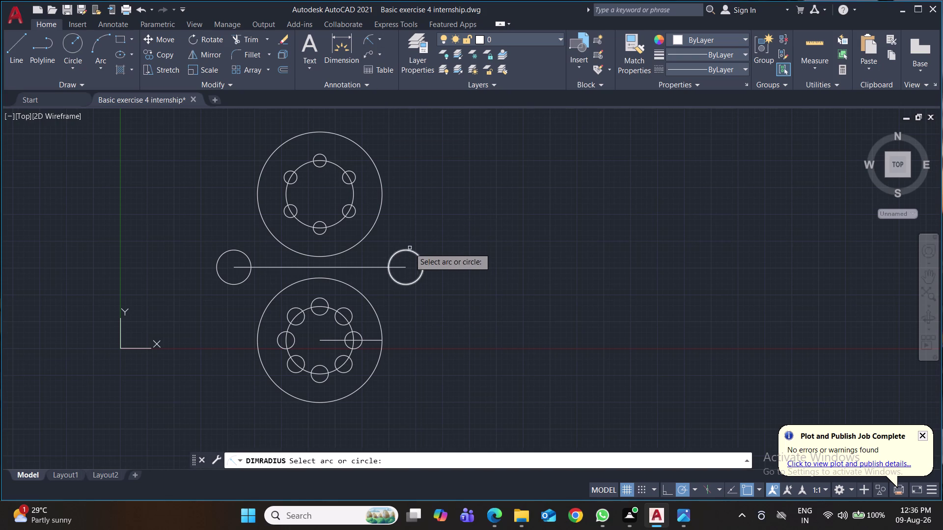
click(409, 247)
click(412, 254)
click(412, 250)
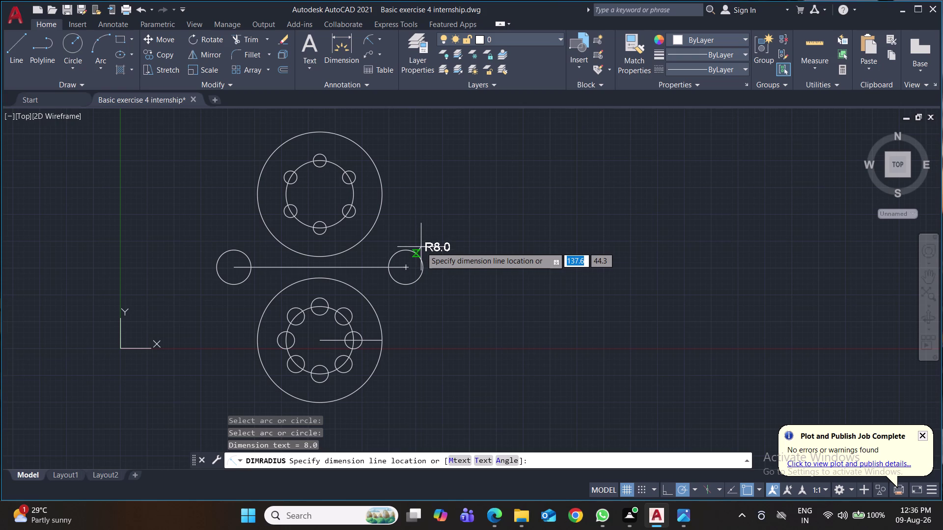
key(Escape)
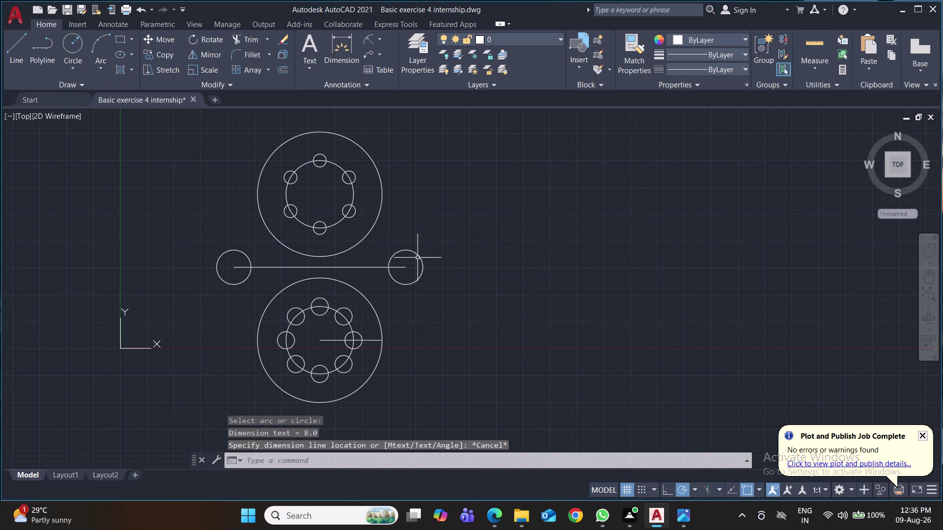
Dimension the left small circle as R8.0 and select the right small circle.
click(362, 40)
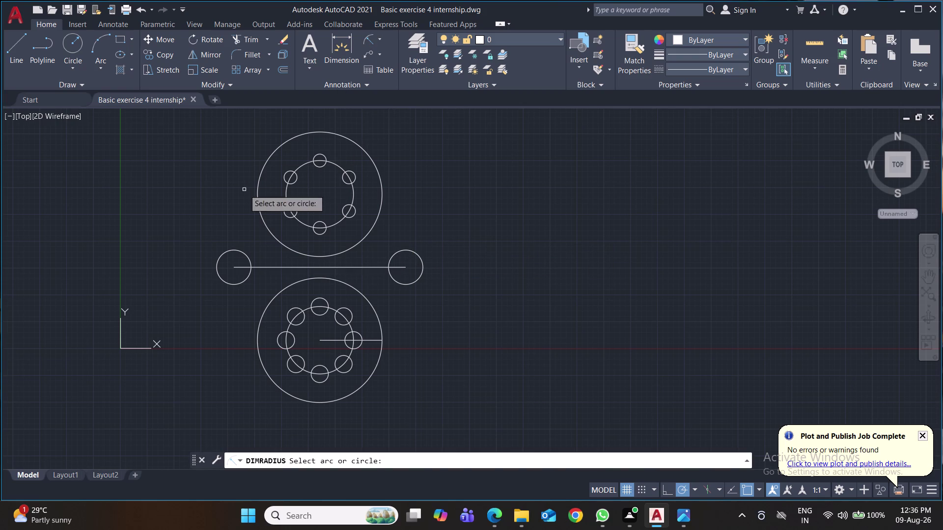
click(232, 250)
click(225, 243)
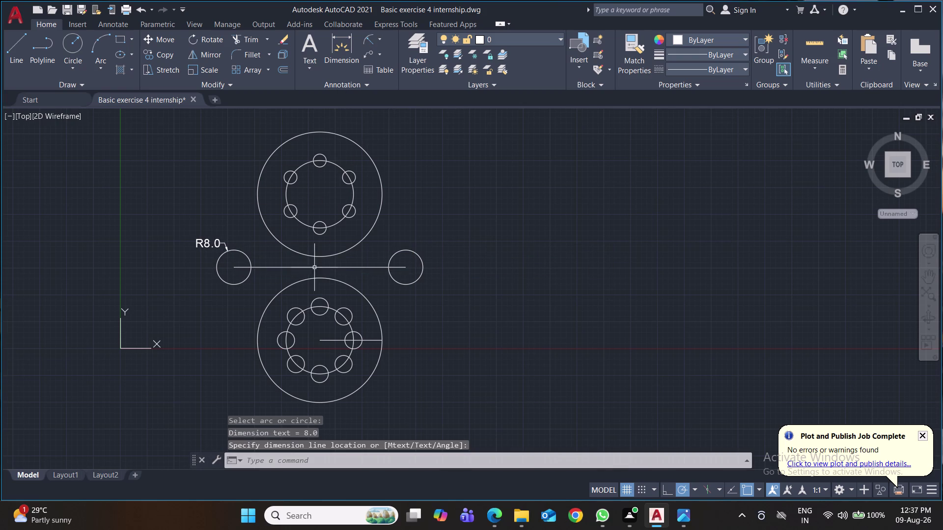
click(418, 252)
click(416, 253)
click(416, 254)
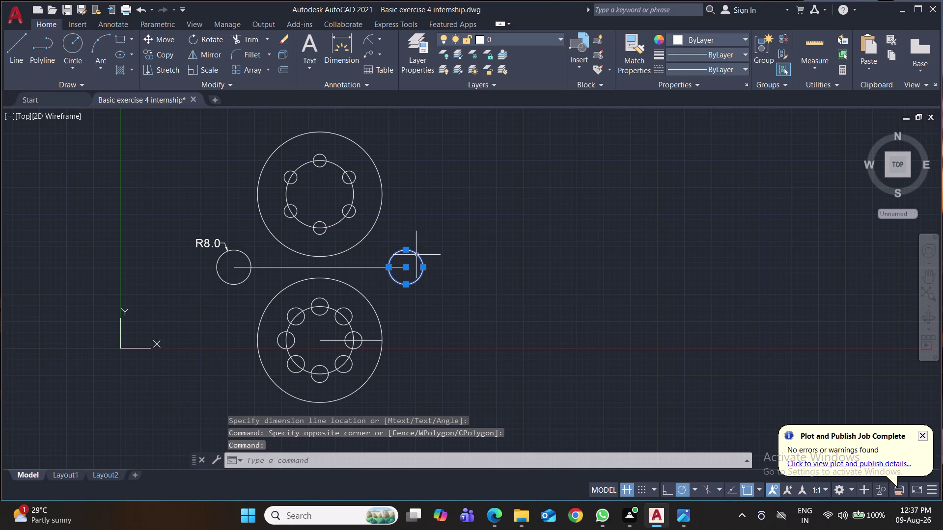
Replace the right small circle with a diameter-22 circle at the line's right end.
key(Delete)
key(c)
key(Return)
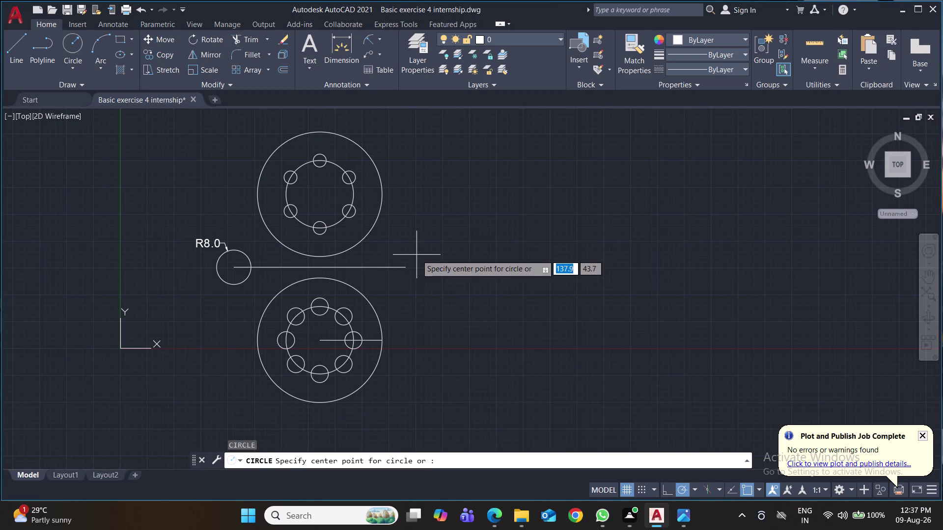
click(405, 266)
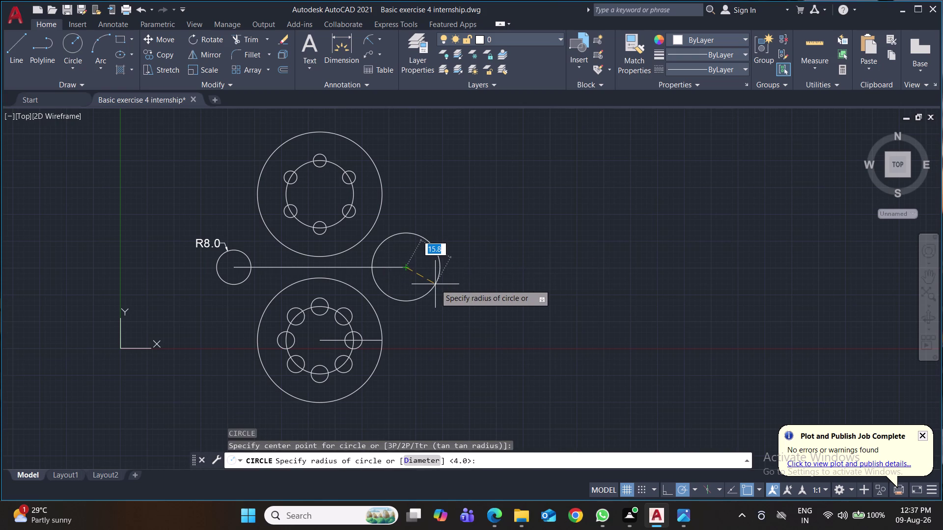
key(d)
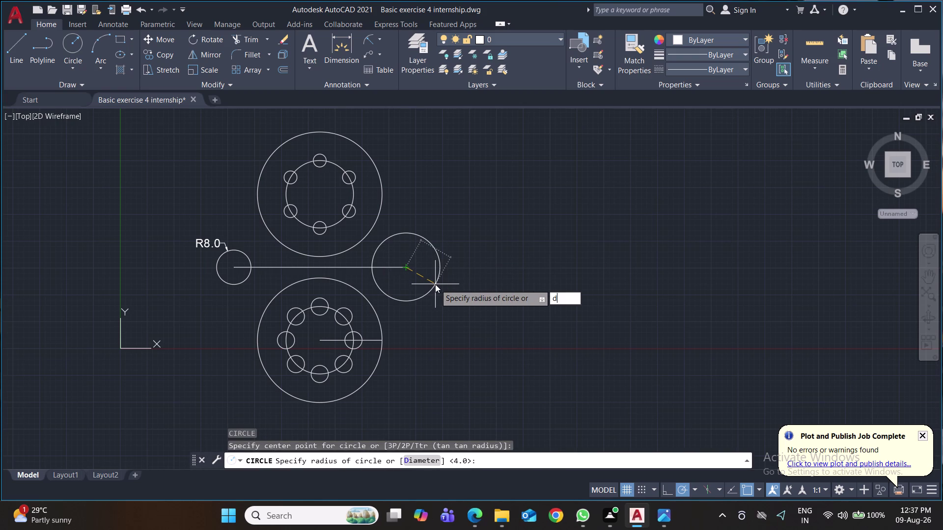
key(Return)
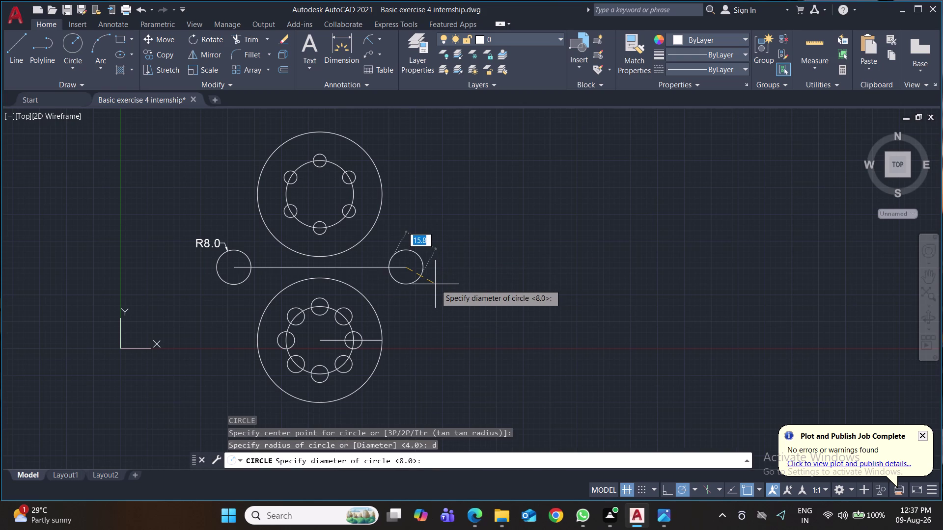
text(22)
key(Return)
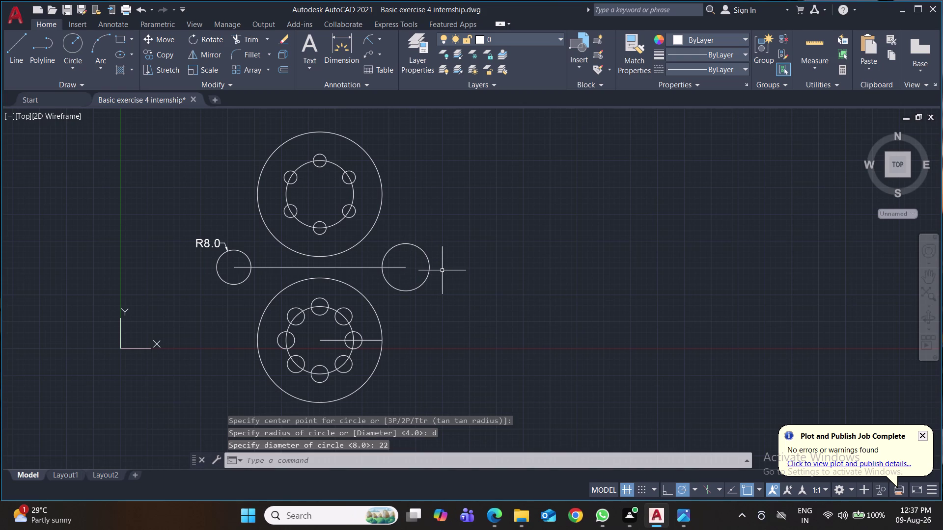
Add a concentric diameter-38 circle around it and save the drawing.
key(space)
click(405, 266)
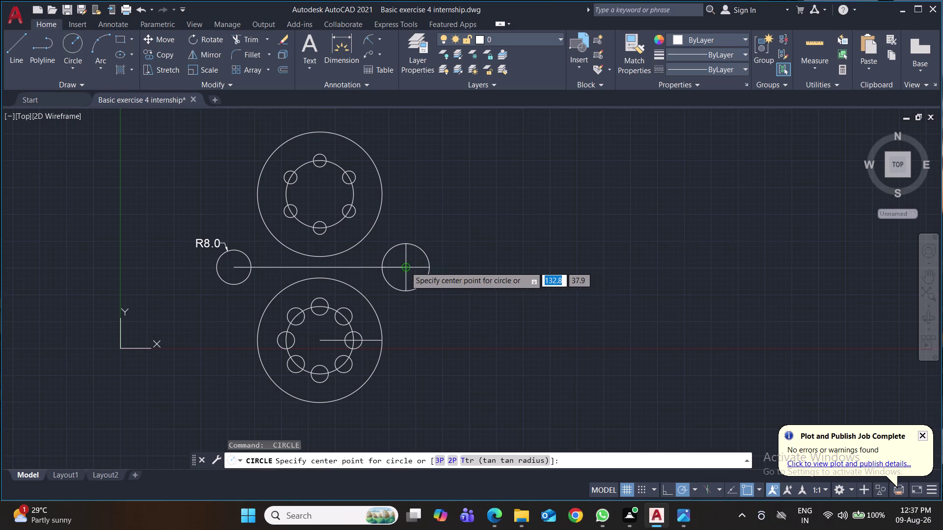
key(d)
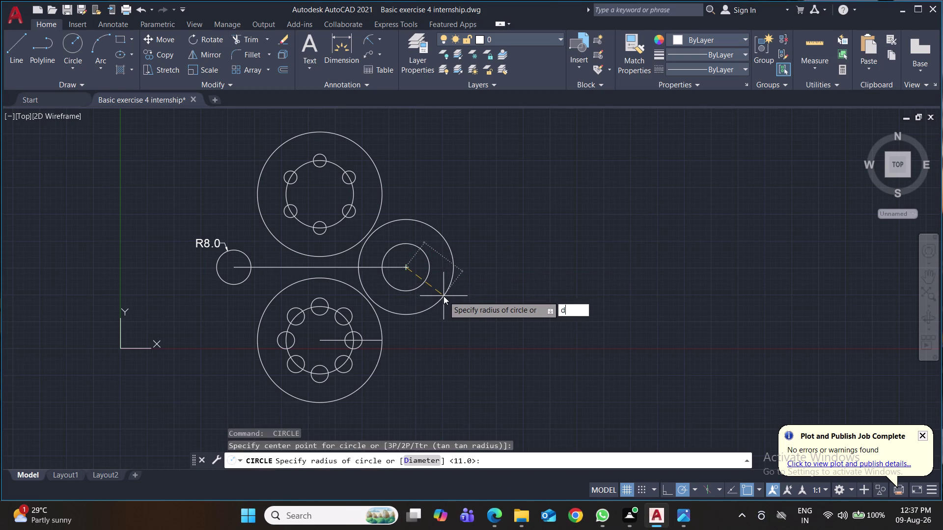
key(Return)
text(3)
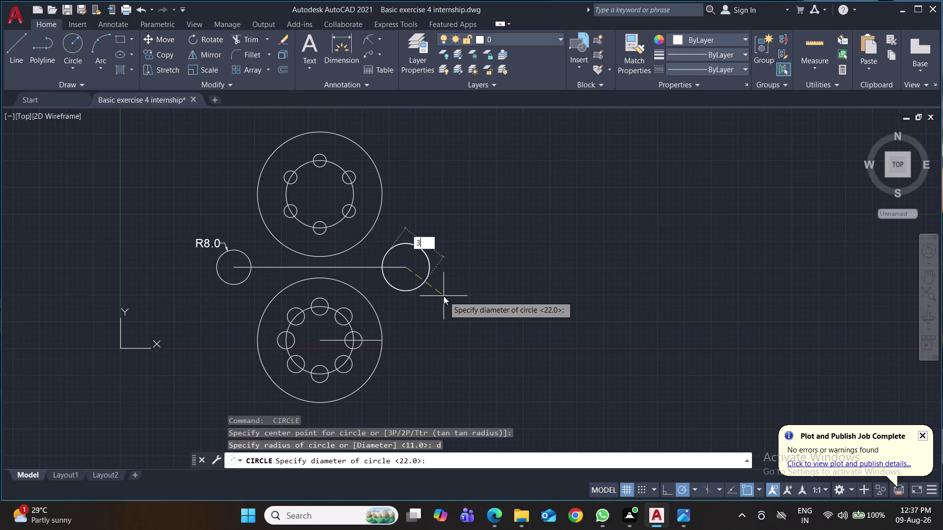
text(8)
key(Return)
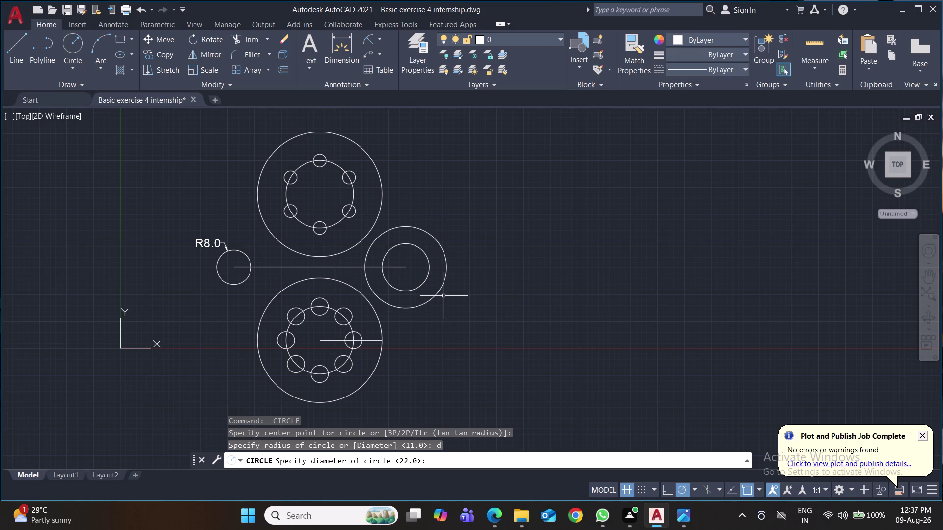
key(ctrl+s)
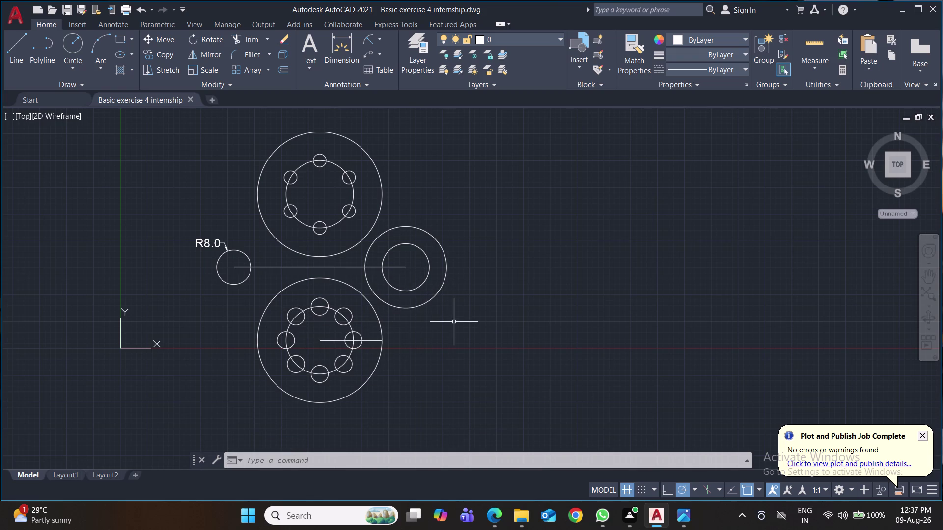
middle_drag(476, 334, 478, 309)
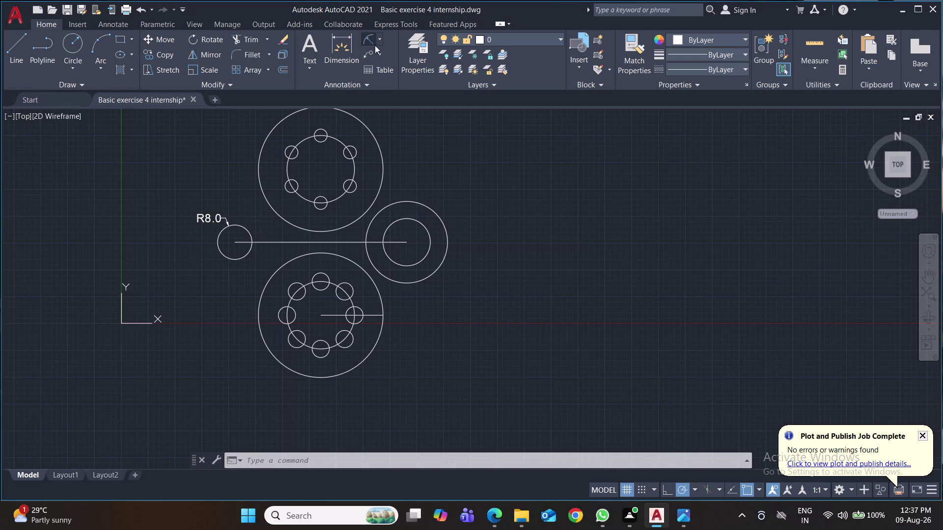
Open the Dimension type dropdown in the Annotation panel.
click(380, 37)
Add a Ø58.0 diameter dimension to the top flange's outer circle and save.
click(391, 191)
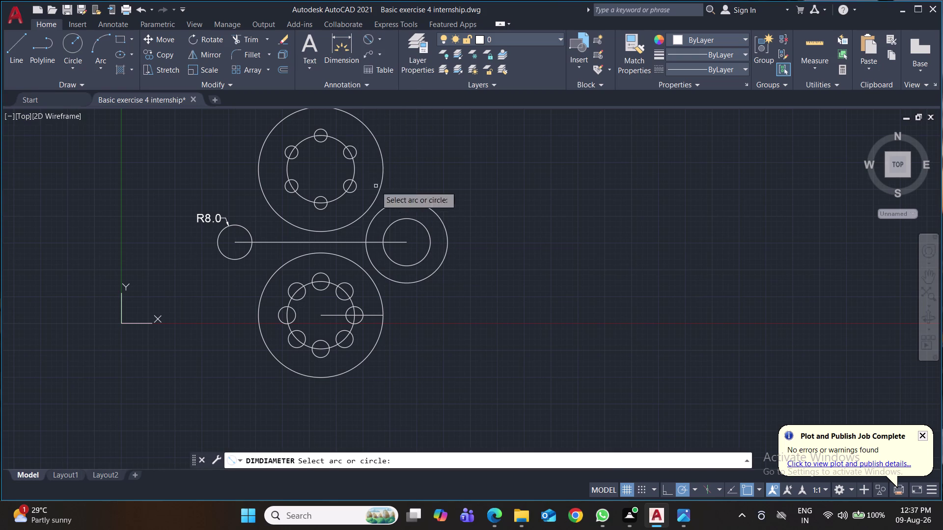
click(258, 157)
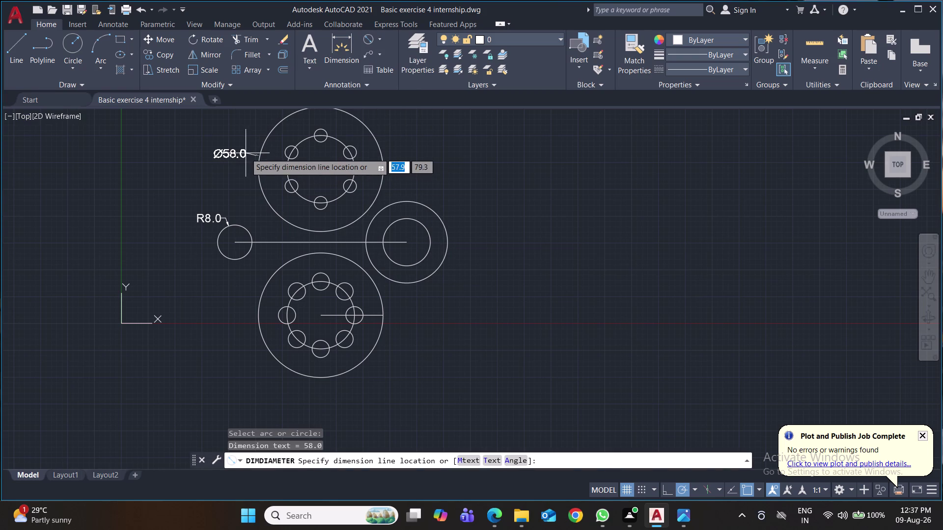
click(245, 153)
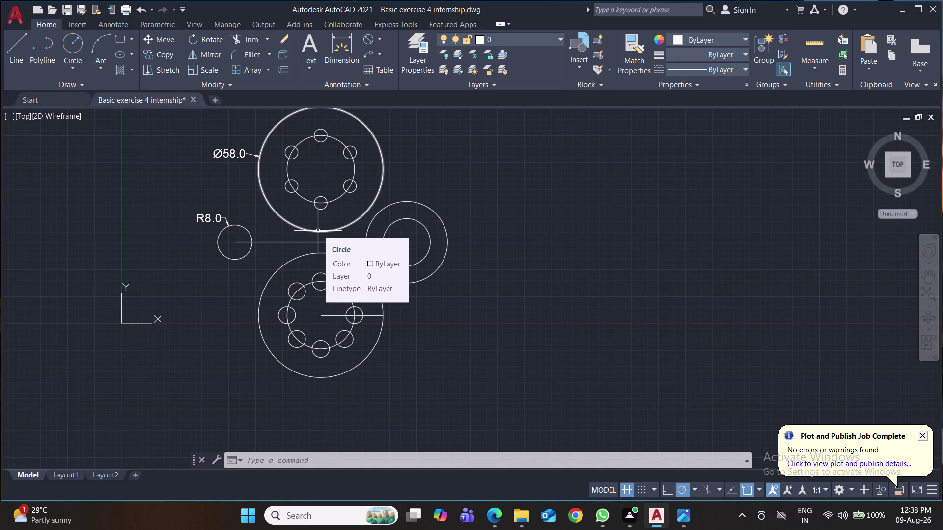
key(ctrl+s)
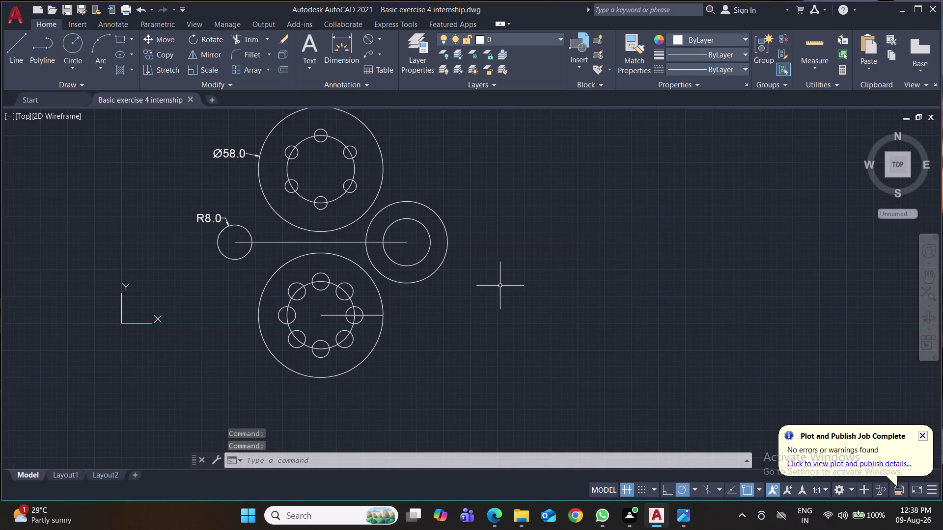
Save, recentre the view and erase the short line inside the bottom flange.
key(ctrl+s)
key(ctrl+s)
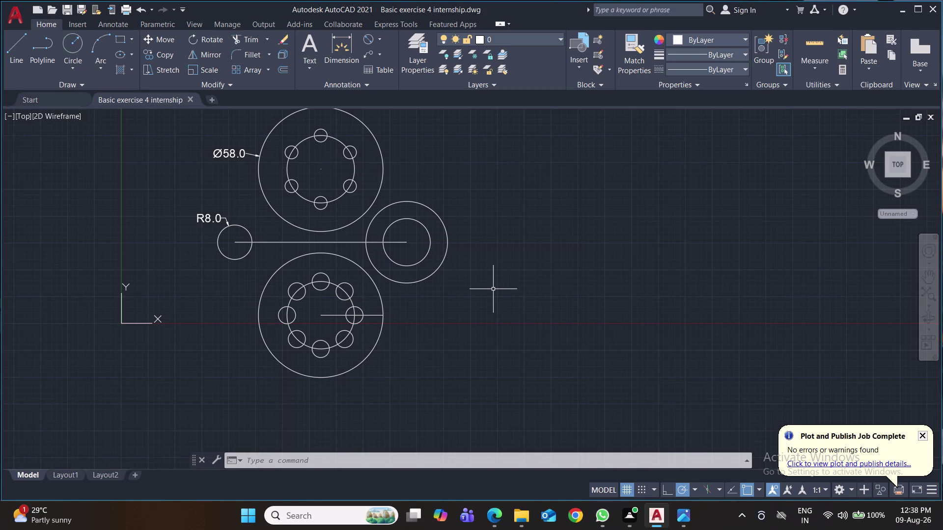
middle_drag(493, 289, 499, 308)
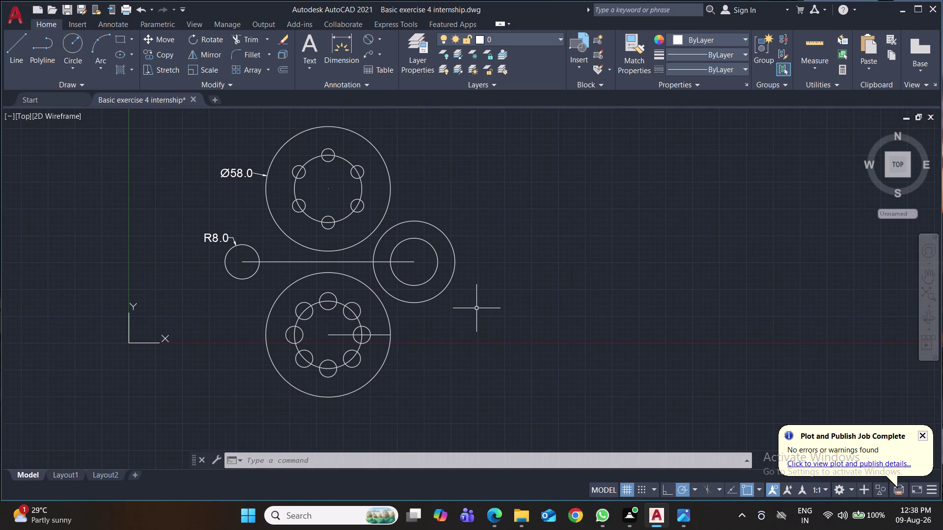
click(381, 336)
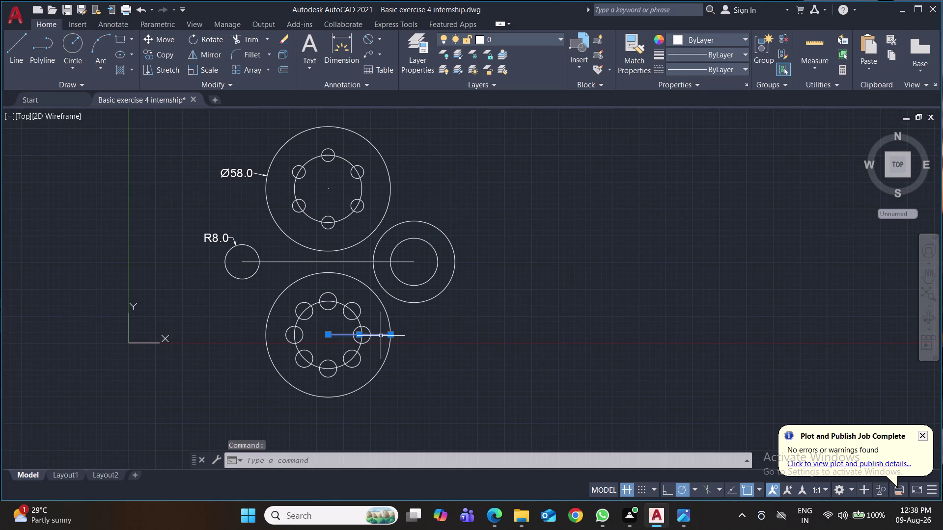
key(Delete)
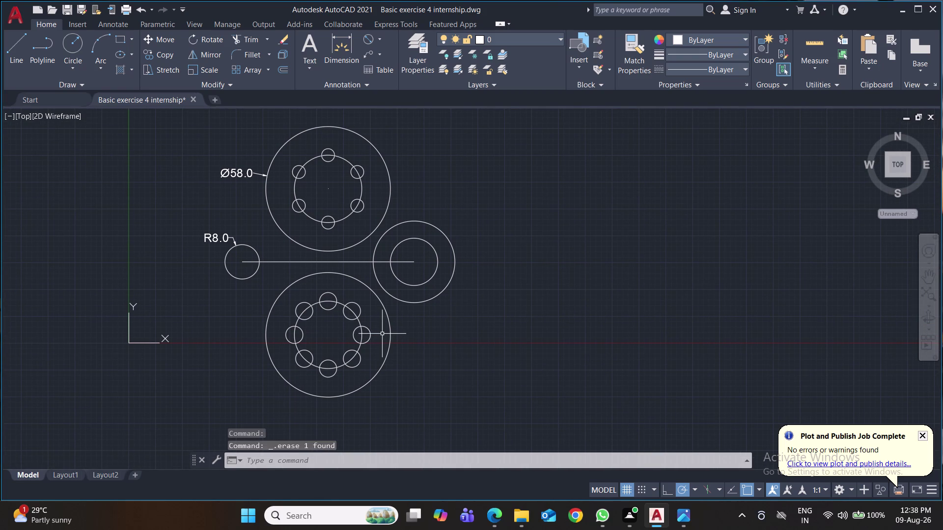
Erase the long horizontal centre line between the circles and save the drawing.
click(346, 262)
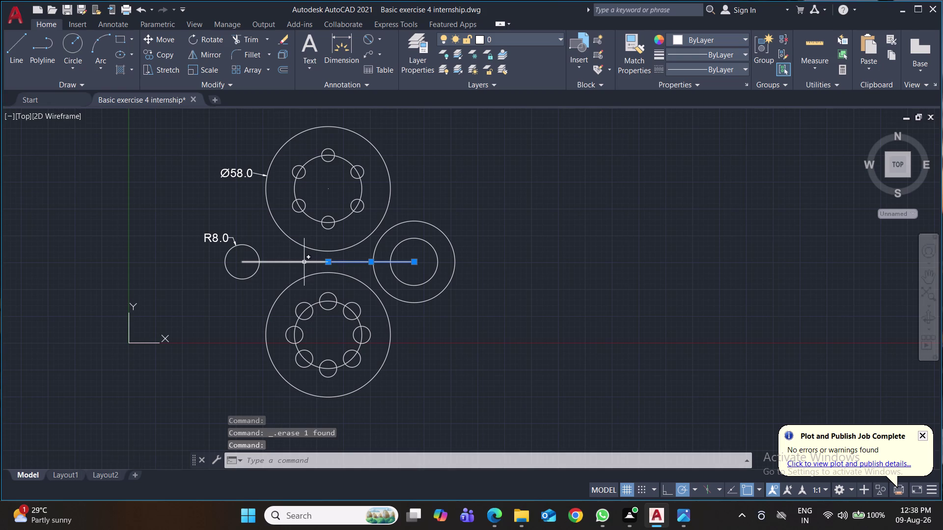
click(302, 262)
key(Delete)
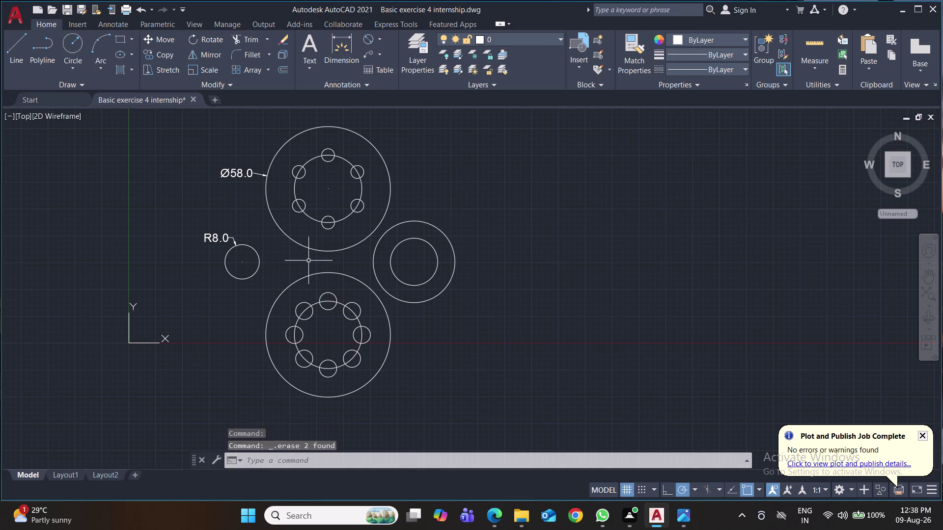
key(ctrl+s)
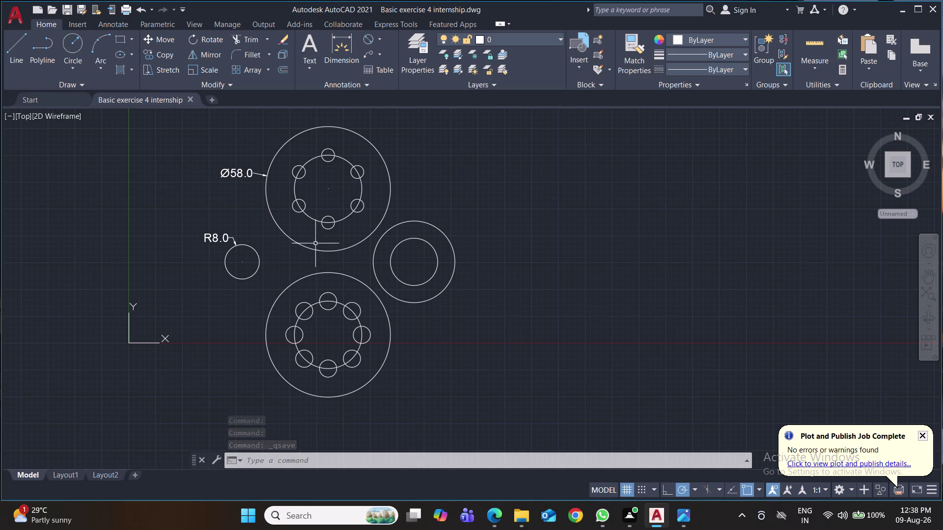
key(f)
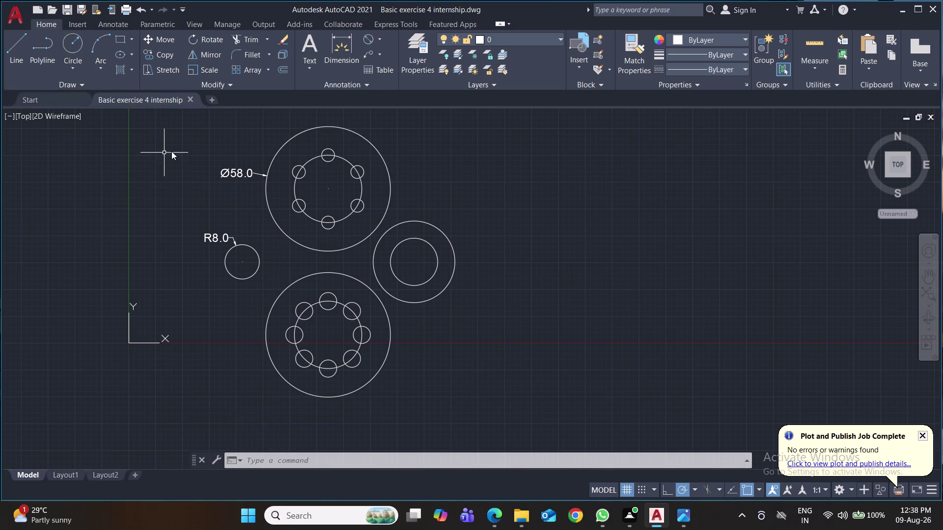
key(Return)
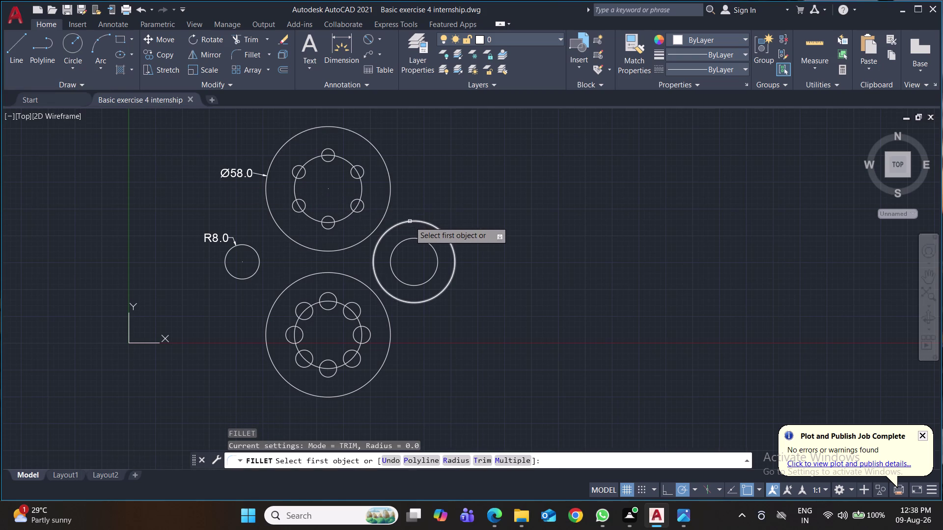
Abandon the fillet on the right outer circle, re-save, and start the CIRCLE command.
click(410, 221)
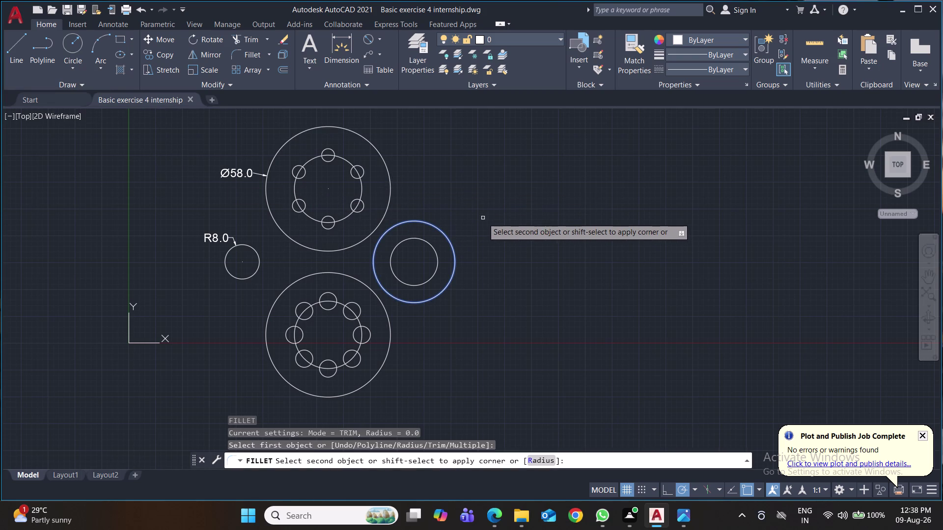
key(ctrl+s)
key(ctrl+s)
key(ctrl+s)
key(c)
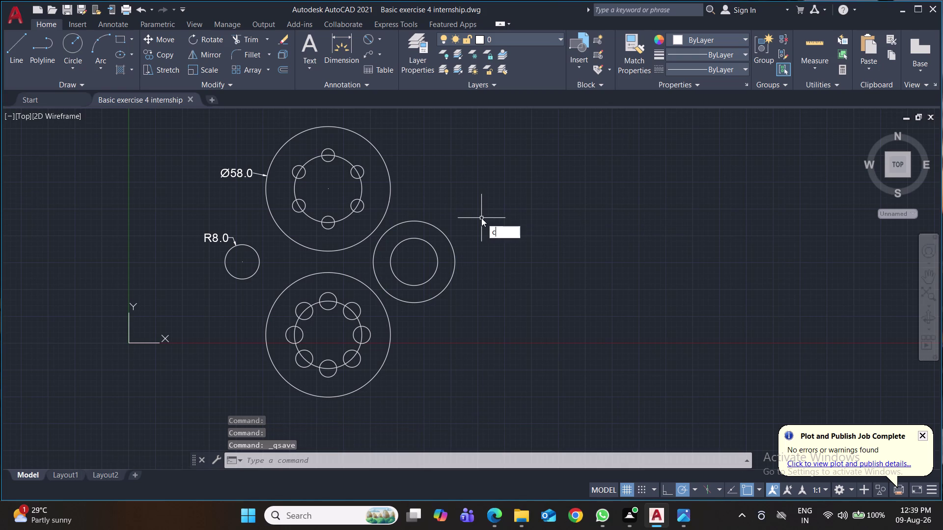
key(Return)
Draw a Tan, Tan, Radius circle of radius 50 touching the Ø58 top flange and middle ring.
click(69, 75)
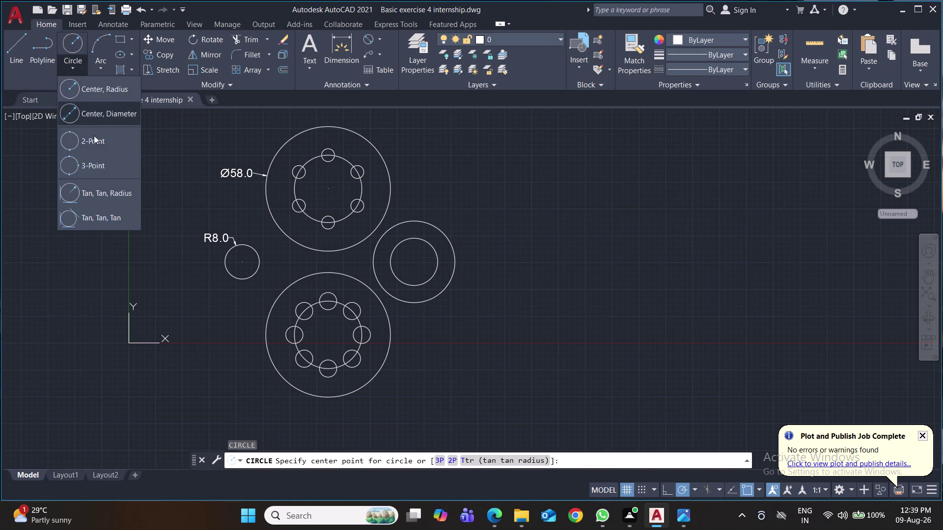
click(110, 194)
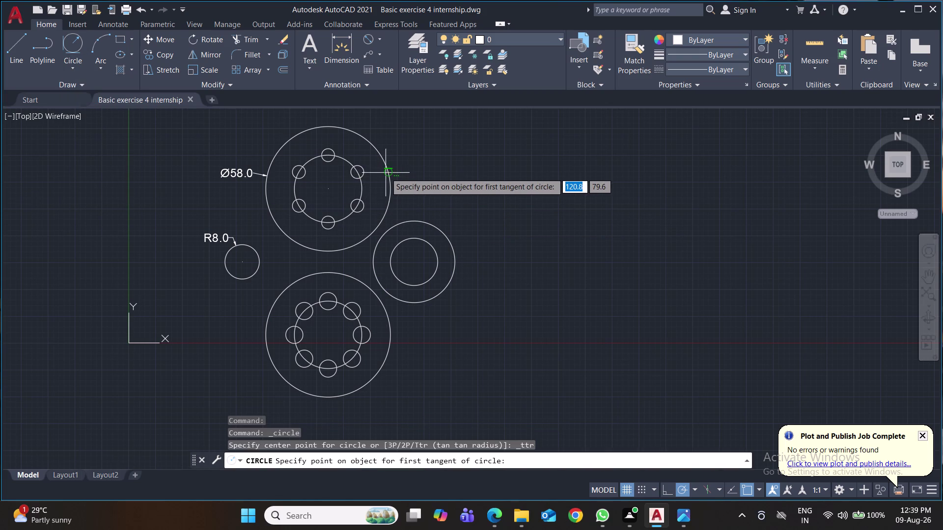
click(388, 173)
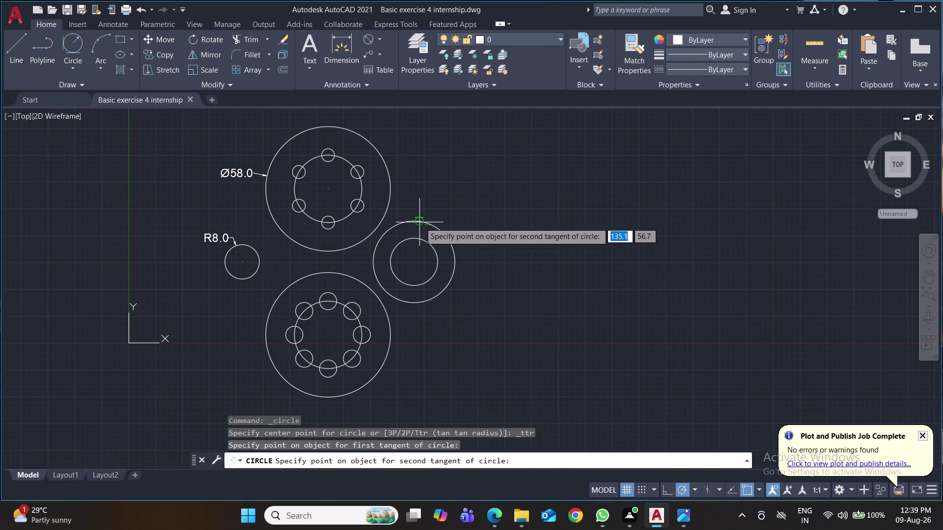
click(428, 225)
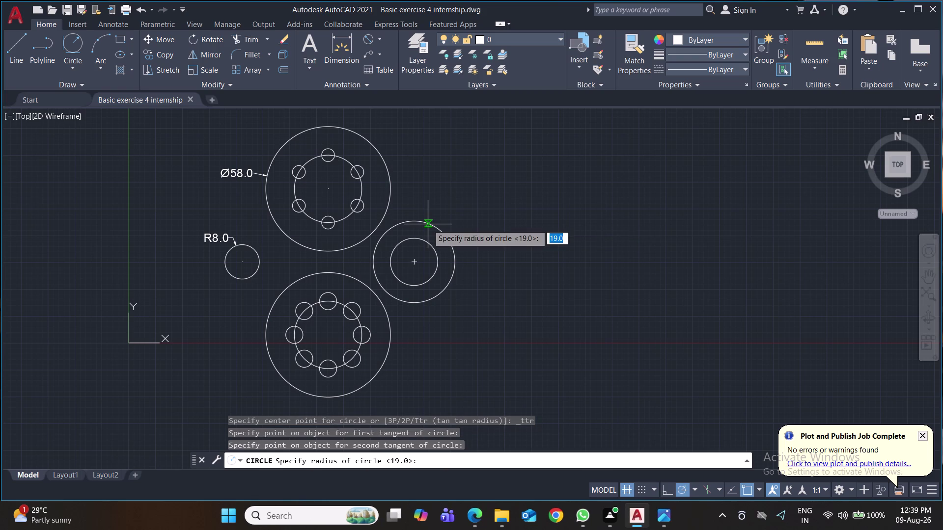
text(50)
key(Return)
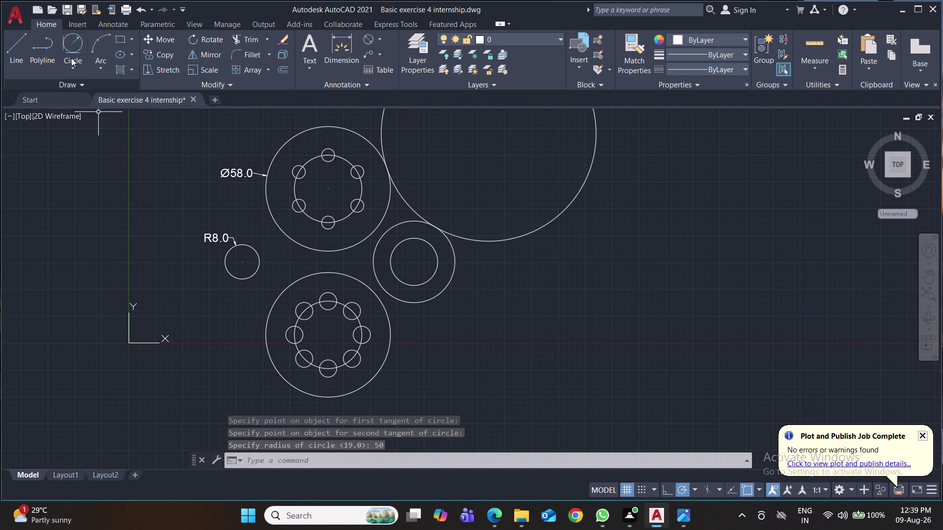
Draw a radius-50 tangent circle touching the middle ring and bottom flange, then save.
click(70, 47)
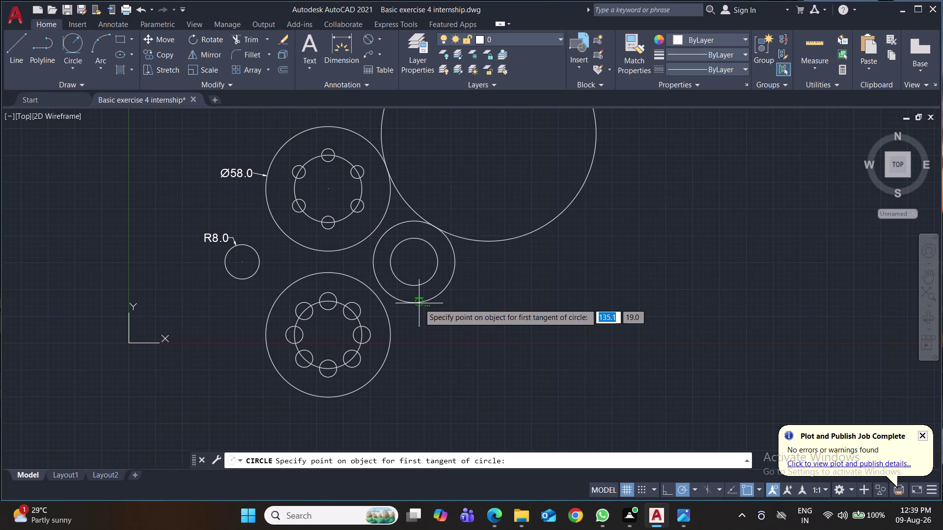
click(419, 303)
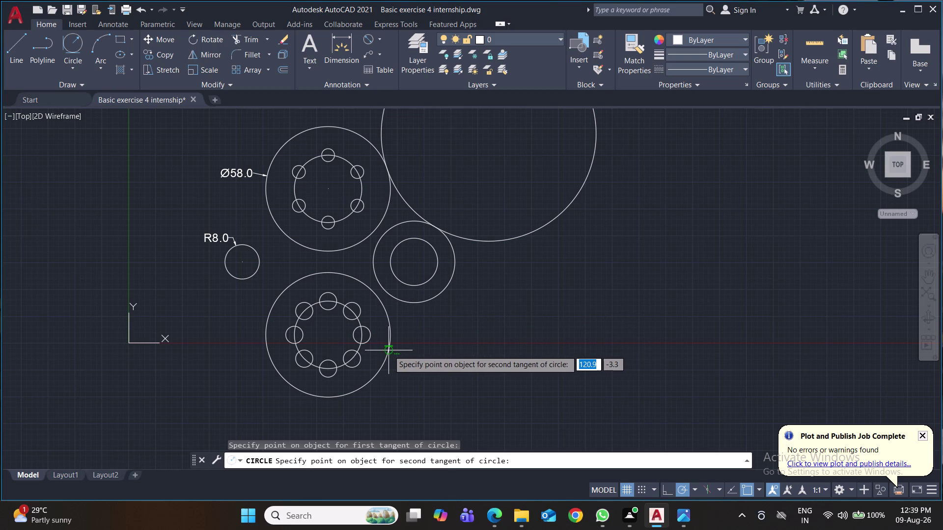
click(389, 351)
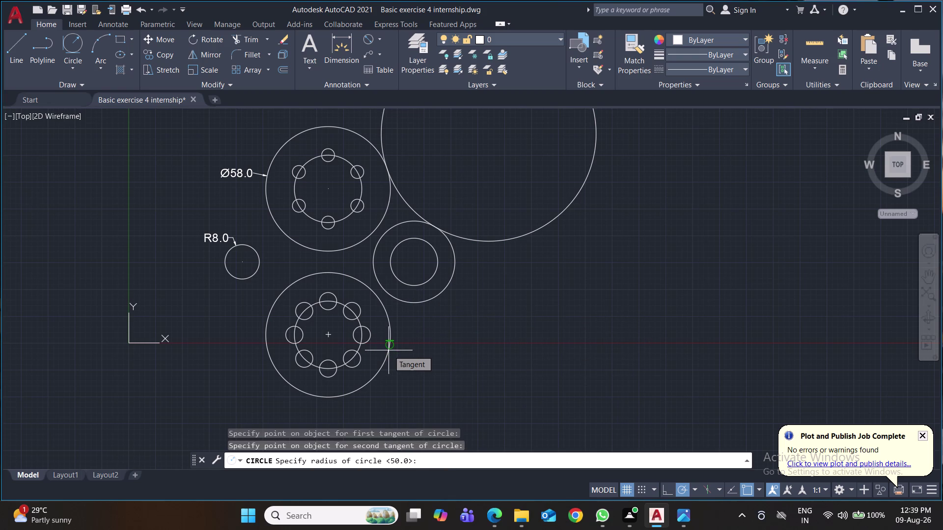
text(50)
key(Return)
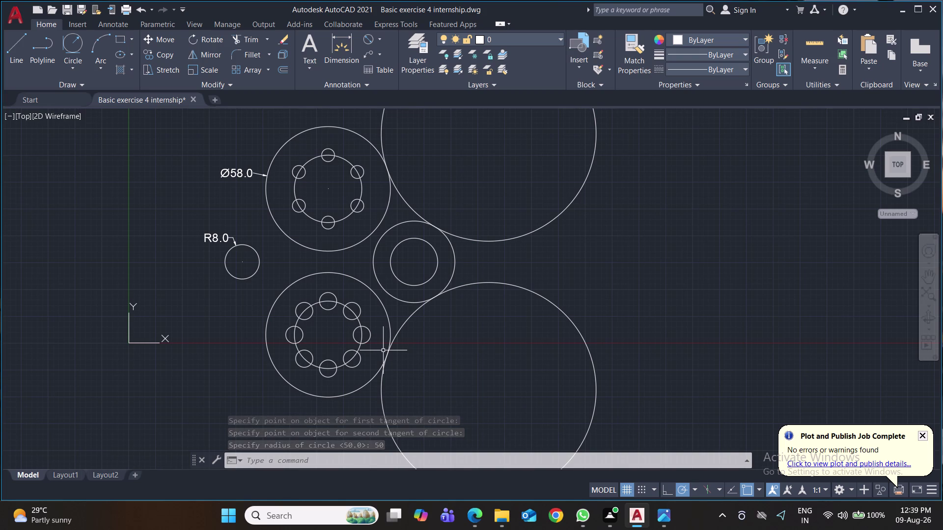
click(75, 39)
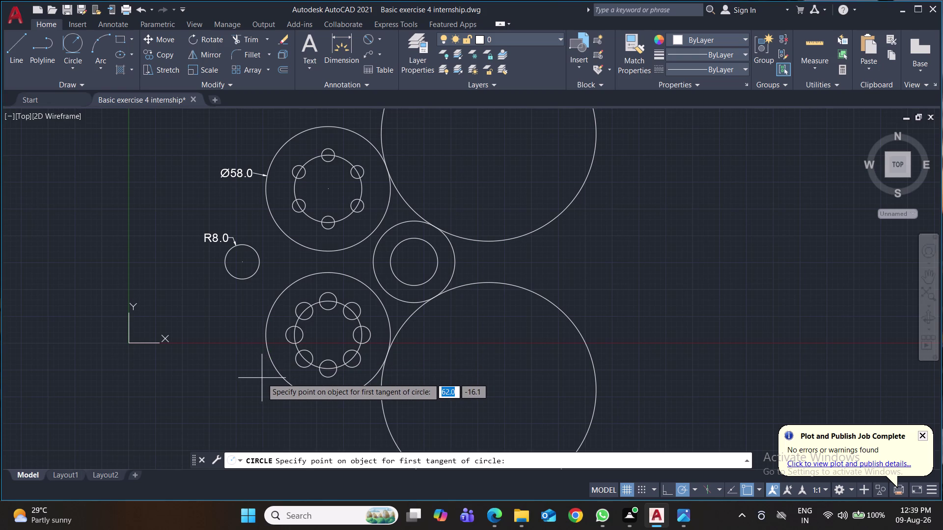
key(ctrl+s)
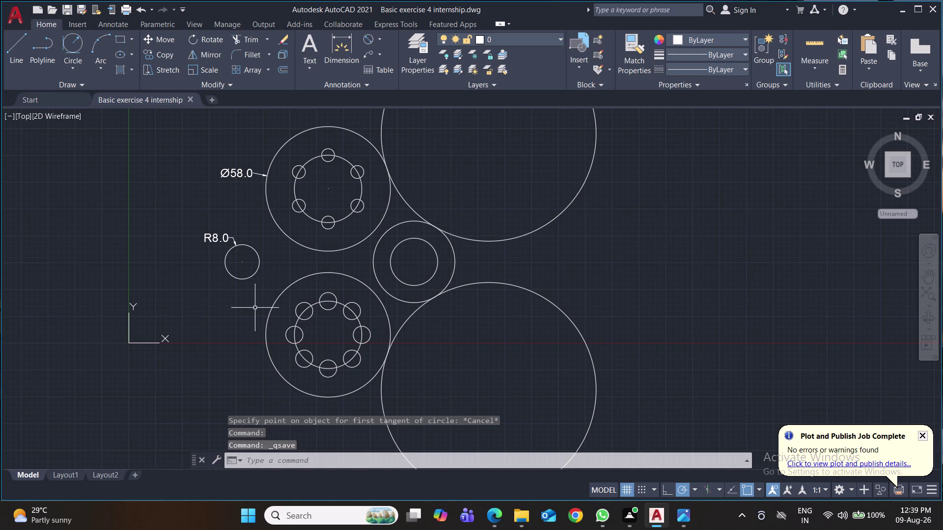
Make a first offset attempt on the R8.0 circle and delete the unwanted copy.
key(o)
key(Return)
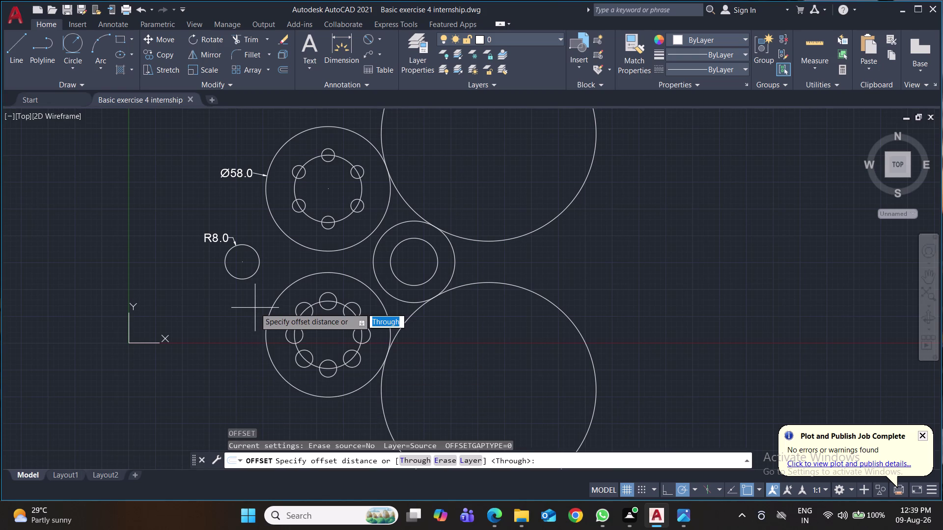
click(227, 267)
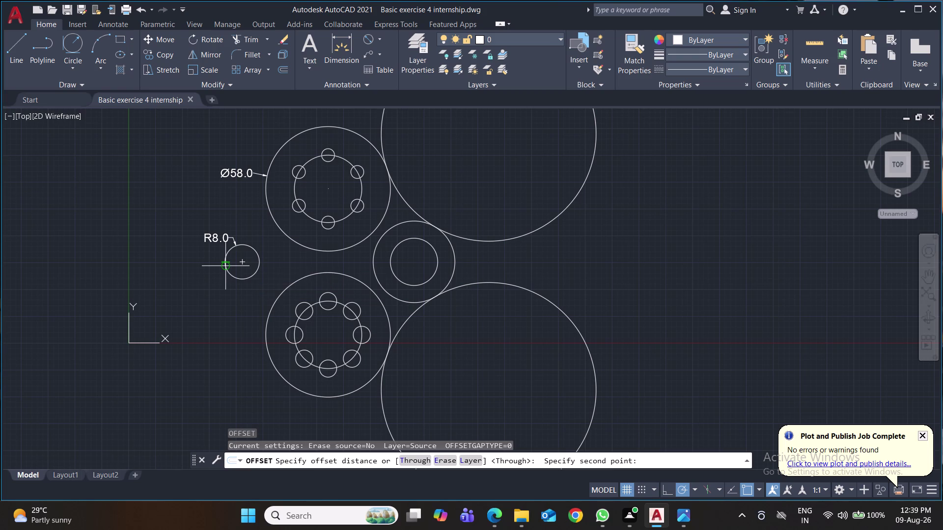
key(4)
key(Return)
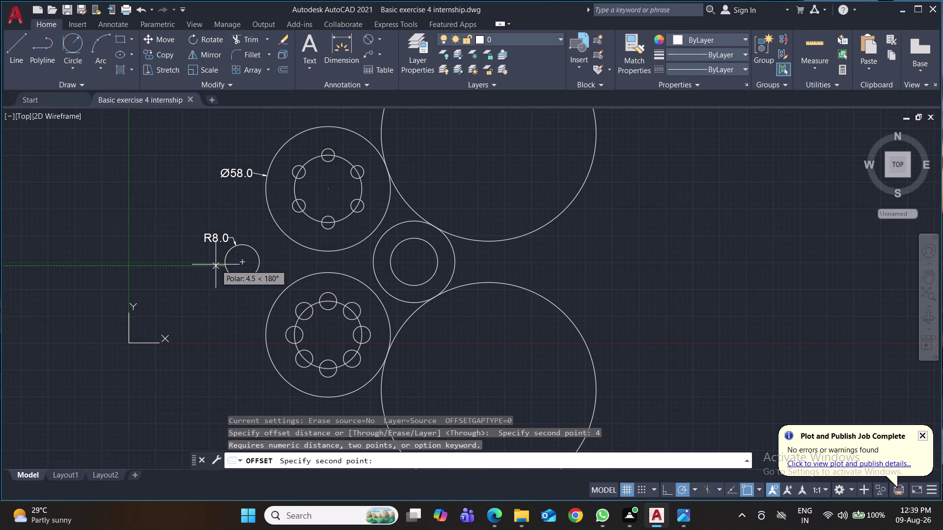
click(216, 265)
click(225, 260)
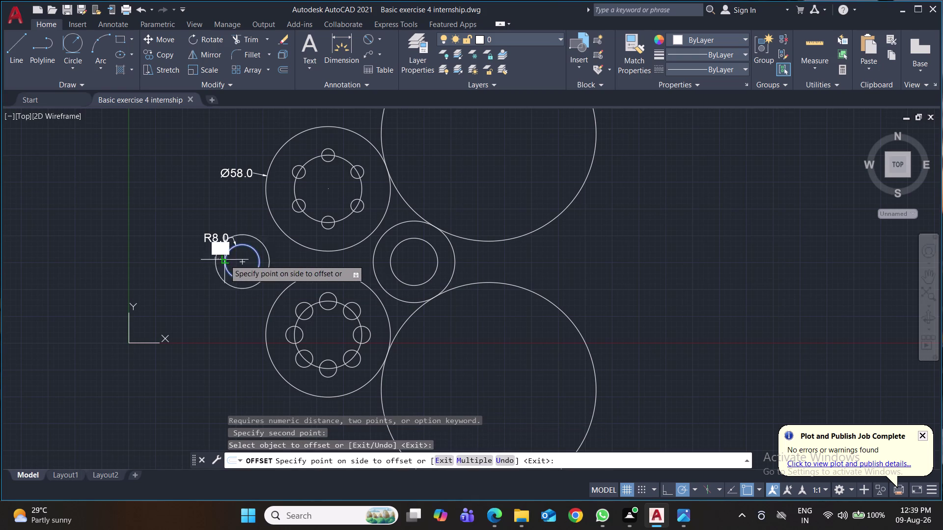
click(211, 257)
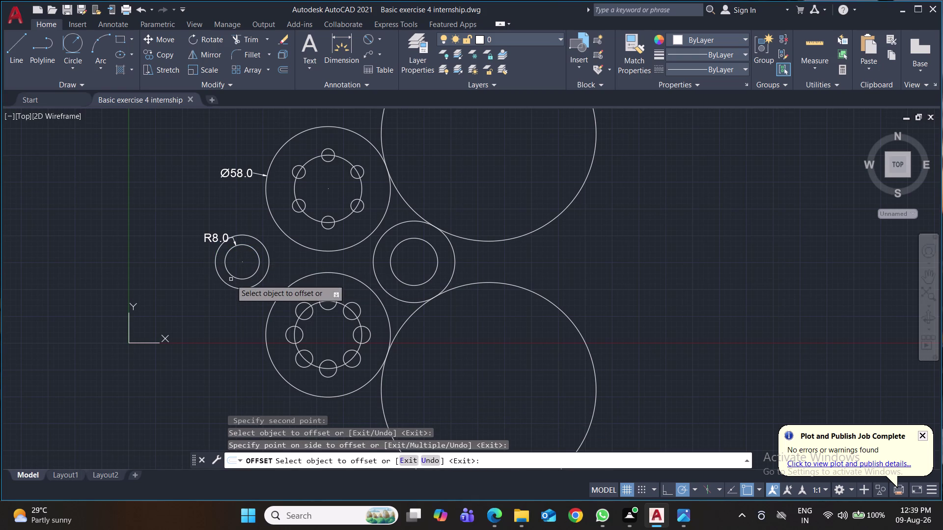
key(Escape)
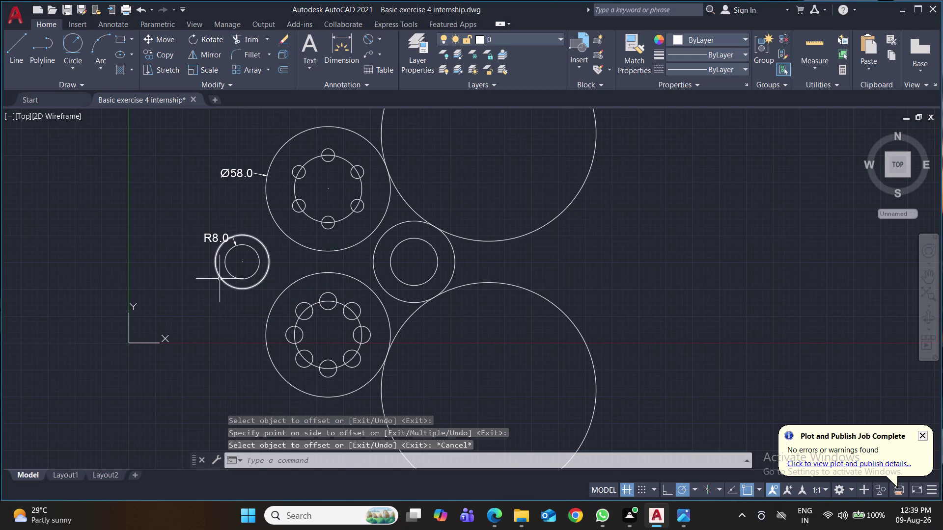
click(220, 279)
key(Delete)
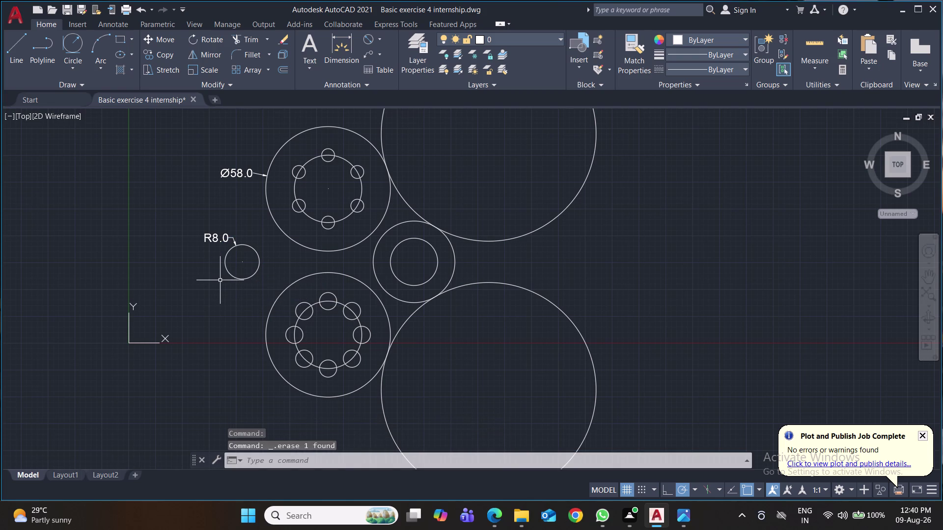
Offset the R8.0 circle 4 units outward and save the drawing.
key(o)
key(Return)
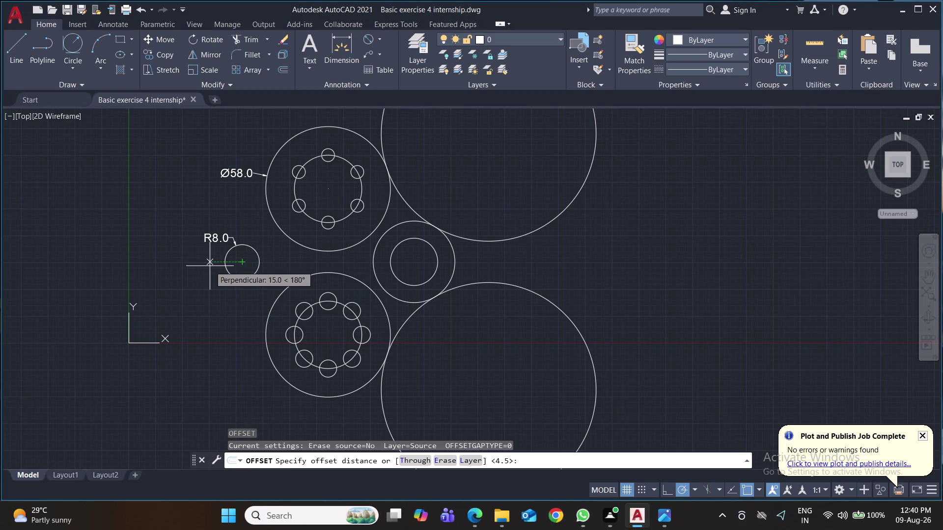
key(4)
key(Return)
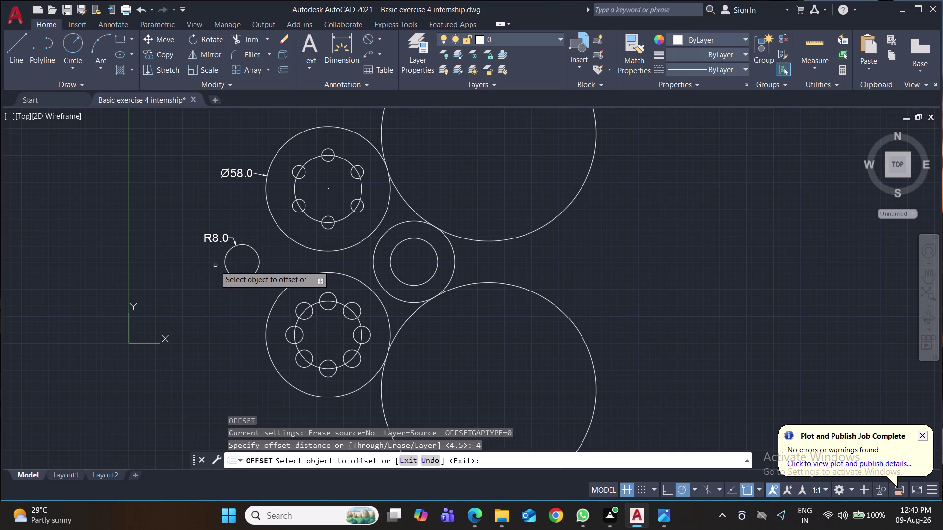
click(224, 261)
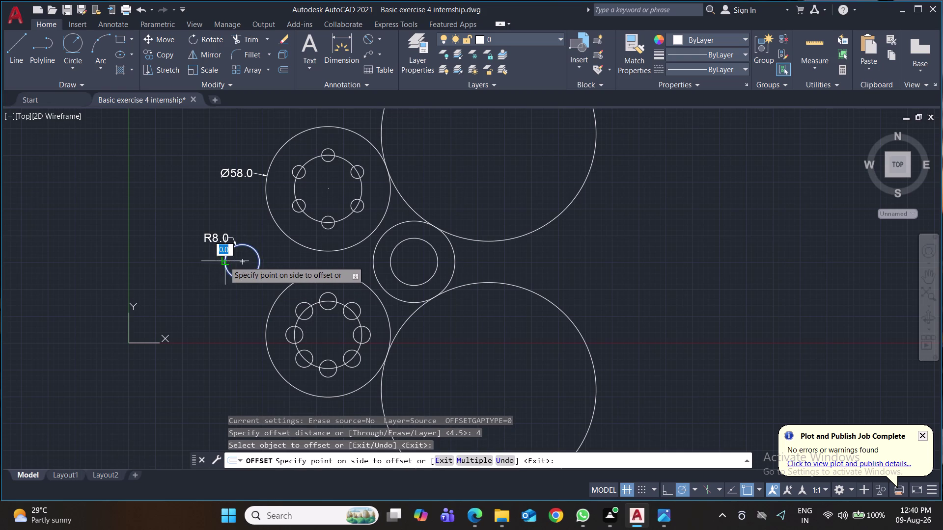
click(211, 259)
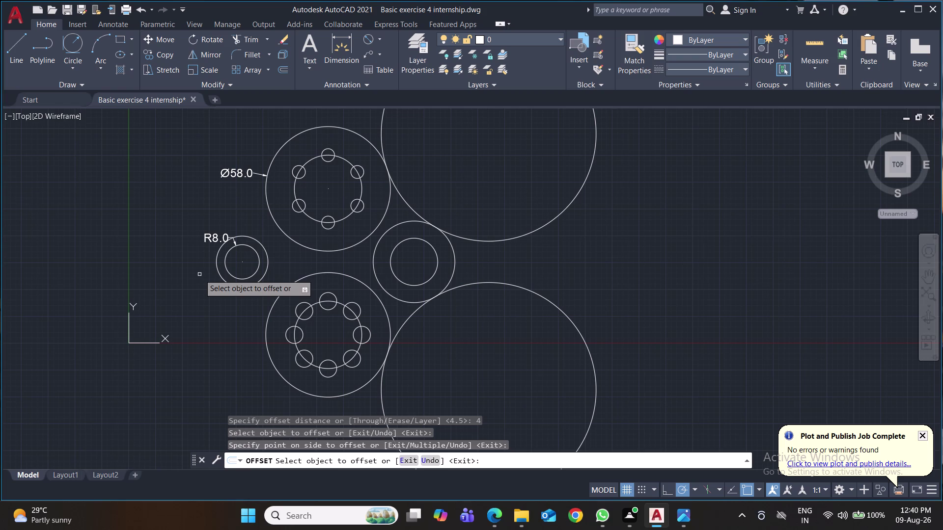
key(ctrl+s)
key(ctrl+s)
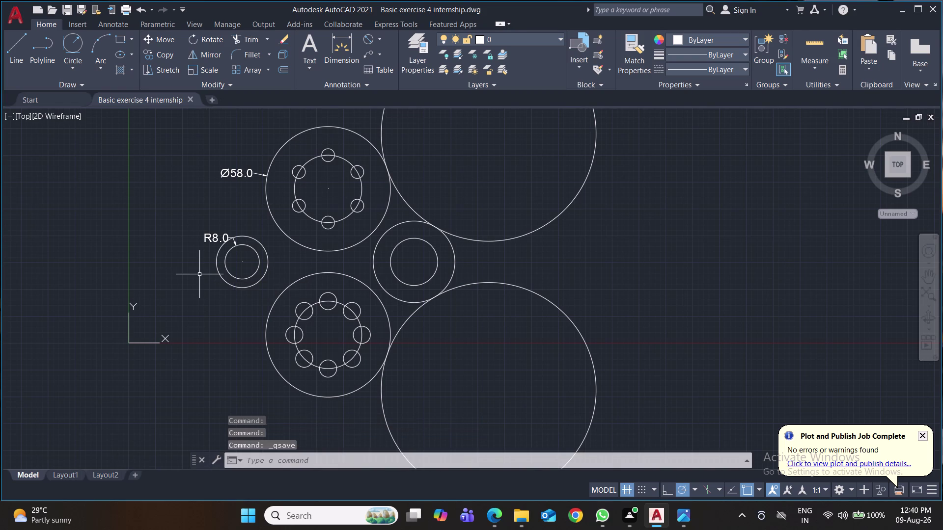
key(ctrl+s)
click(71, 41)
Draw a radius-100 circle tangent to the bottom flange and the circle around R8.0.
click(276, 370)
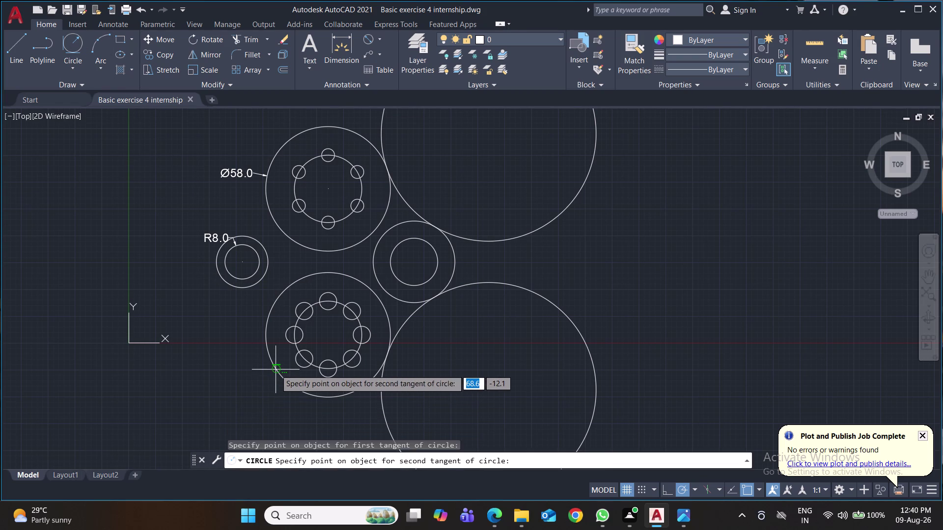
click(222, 278)
text(1)
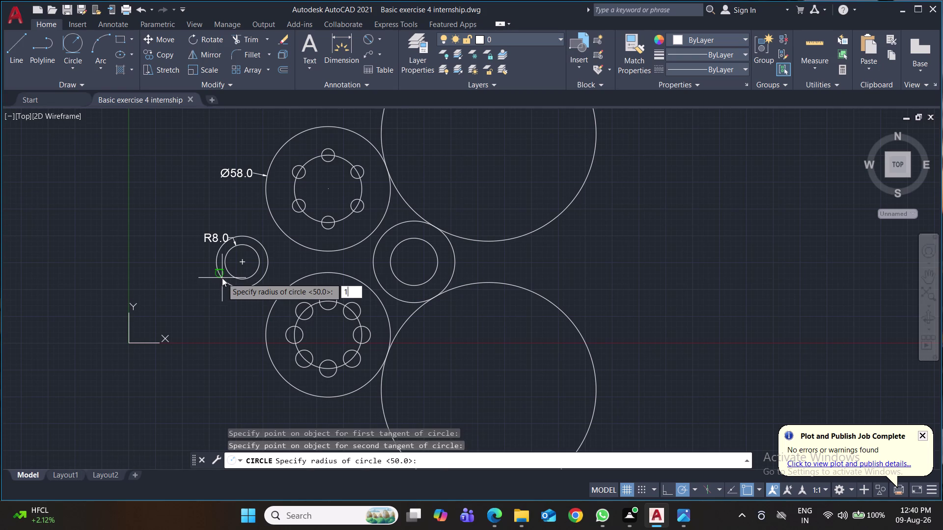
text(00)
key(Return)
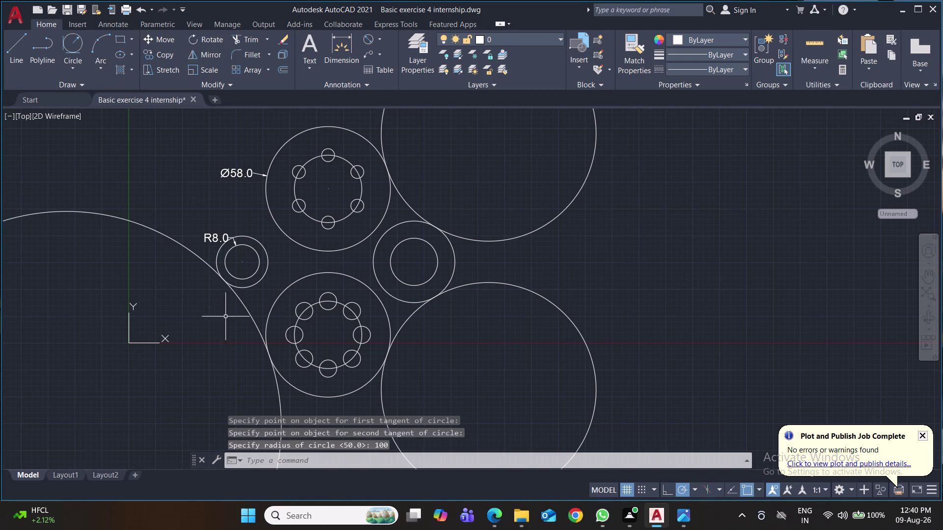
middle_drag(206, 329, 205, 393)
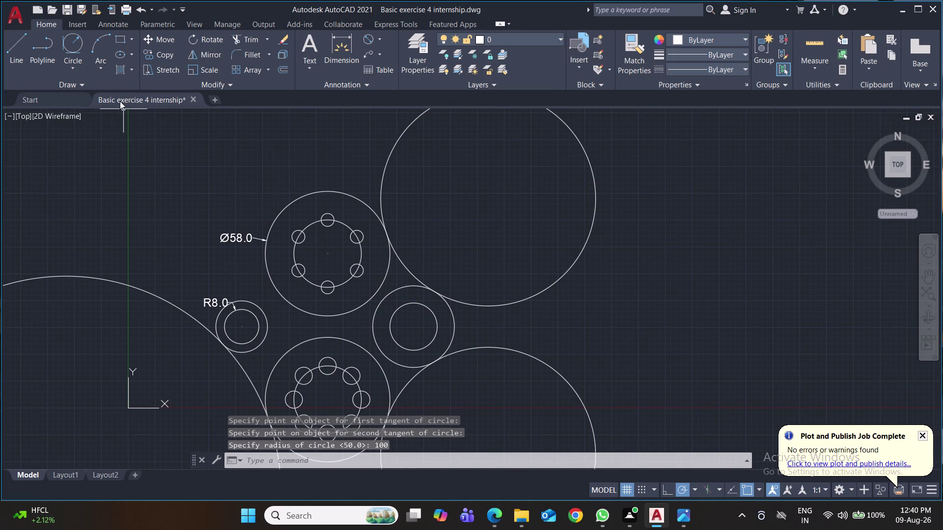
Draw a radius-100 circle tangent to the Ø58 top flange and the R8.0 outer circle, and save.
click(66, 43)
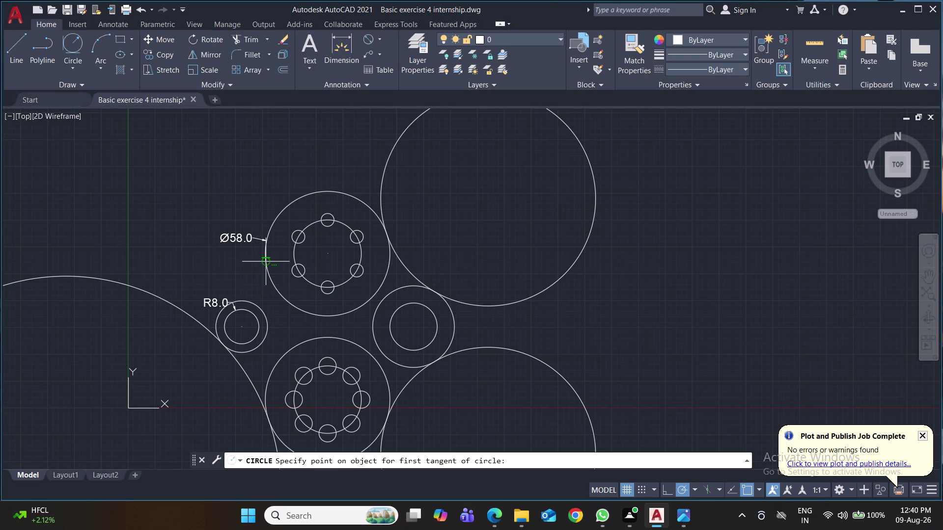
click(266, 262)
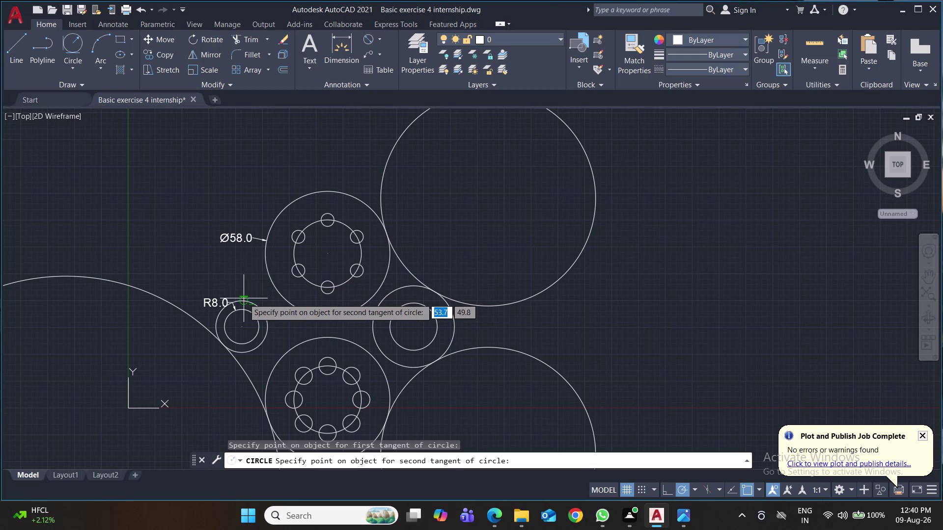
click(242, 301)
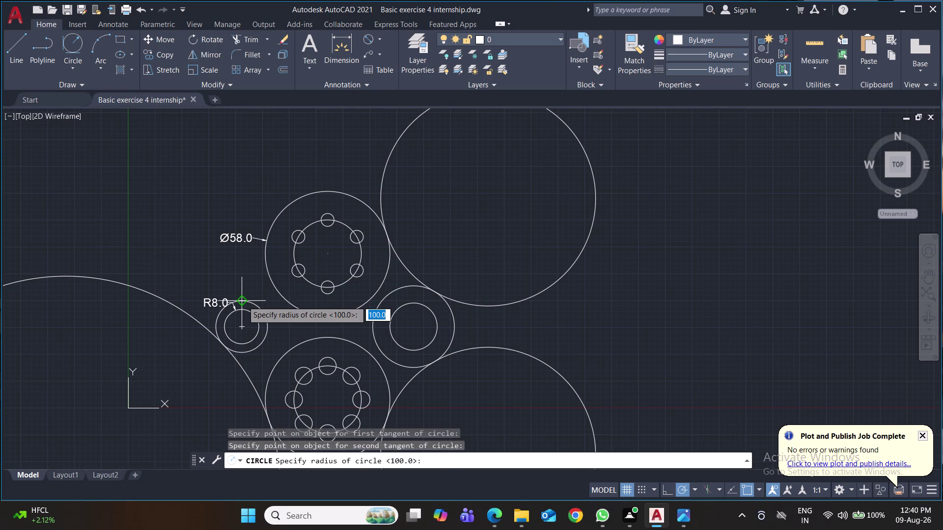
text(100)
key(Return)
key(ctrl+s)
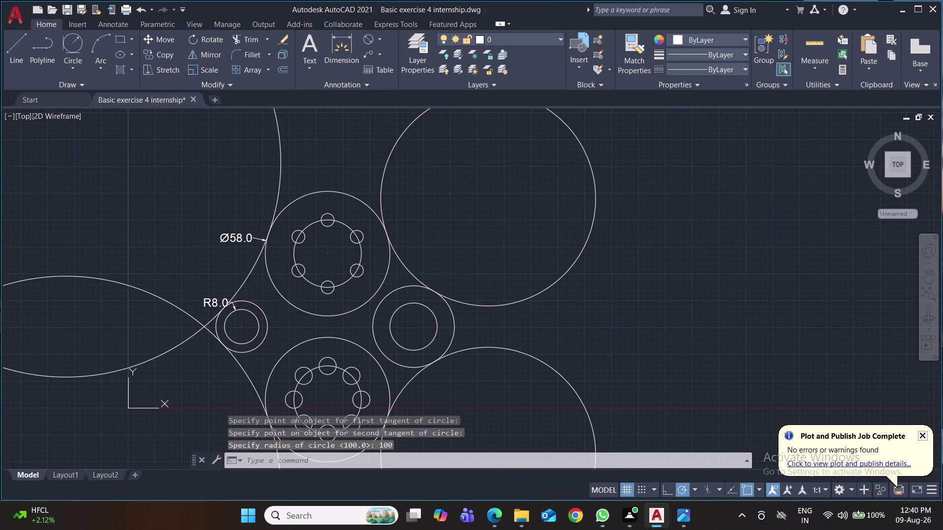
text(tr)
key(Return)
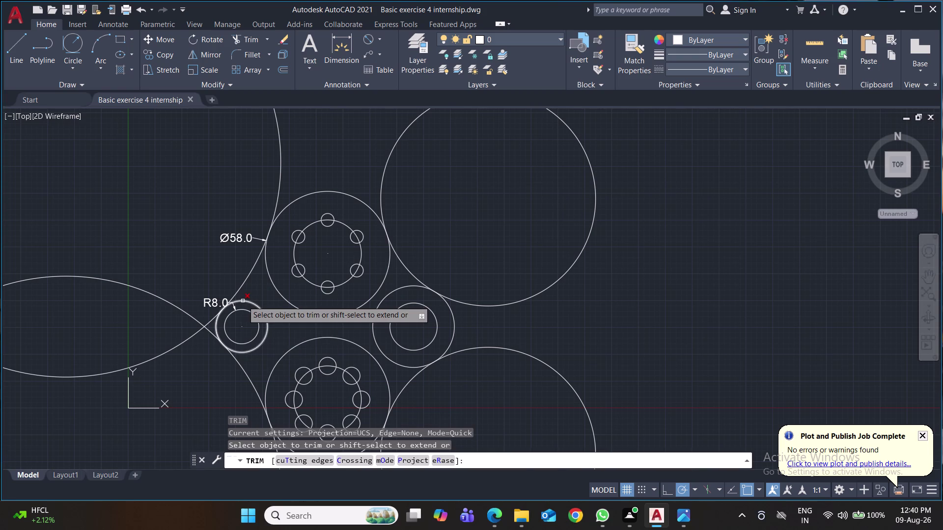
Trim the leftover pieces of the large blending arcs around the flanges and hubs.
click(280, 171)
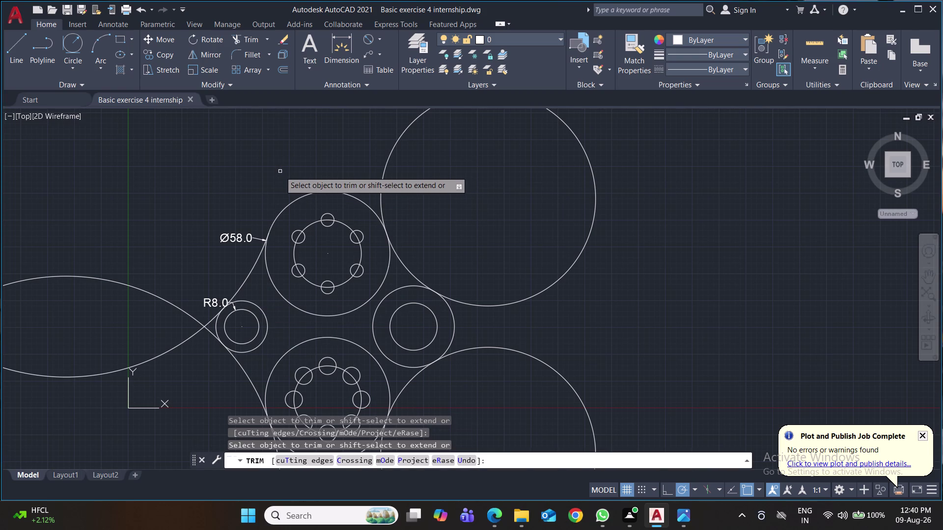
click(385, 162)
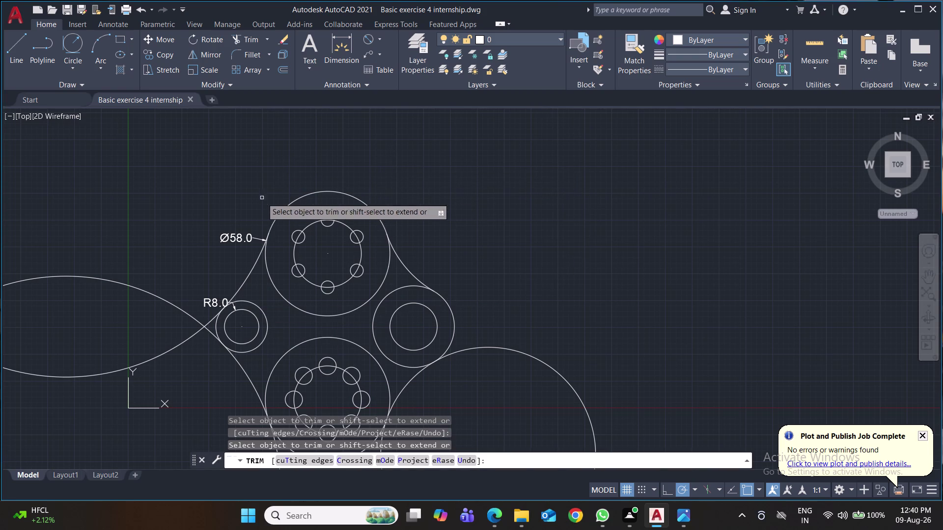
click(172, 304)
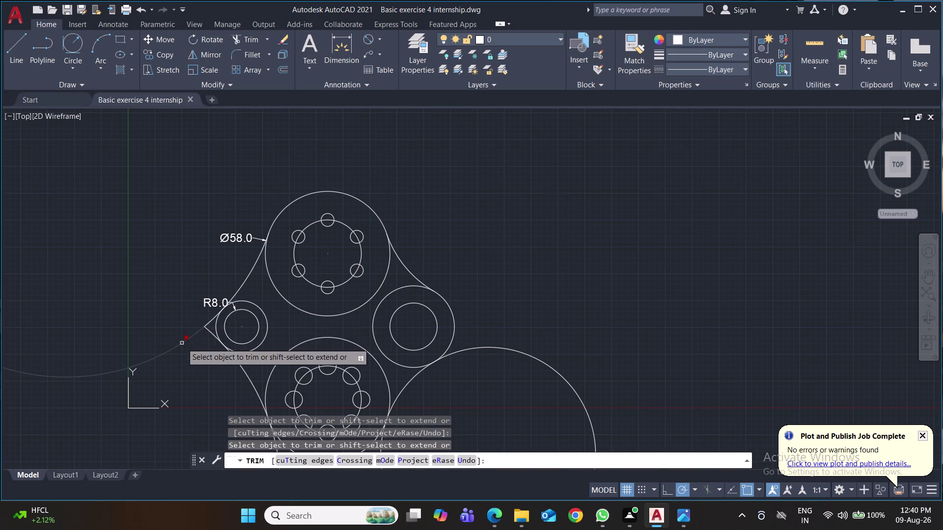
click(182, 344)
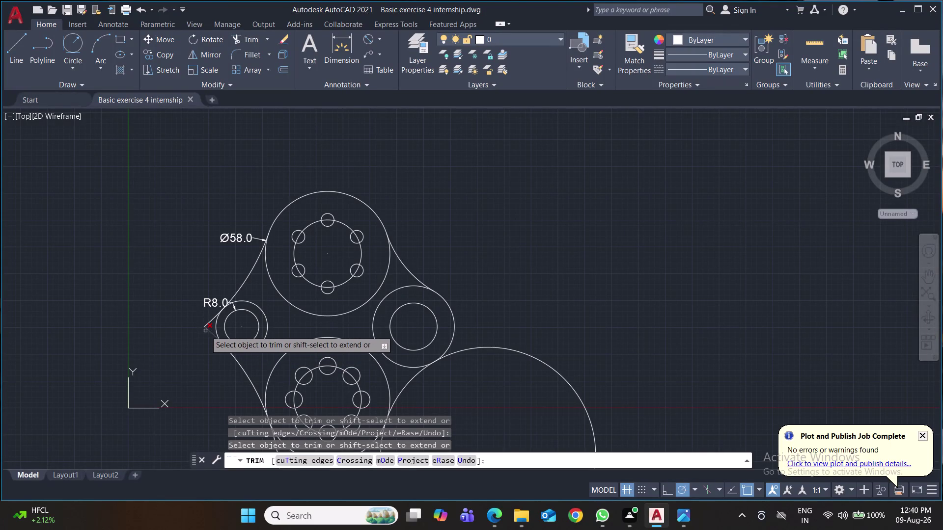
click(206, 331)
click(207, 325)
middle_drag(529, 305, 468, 192)
click(426, 234)
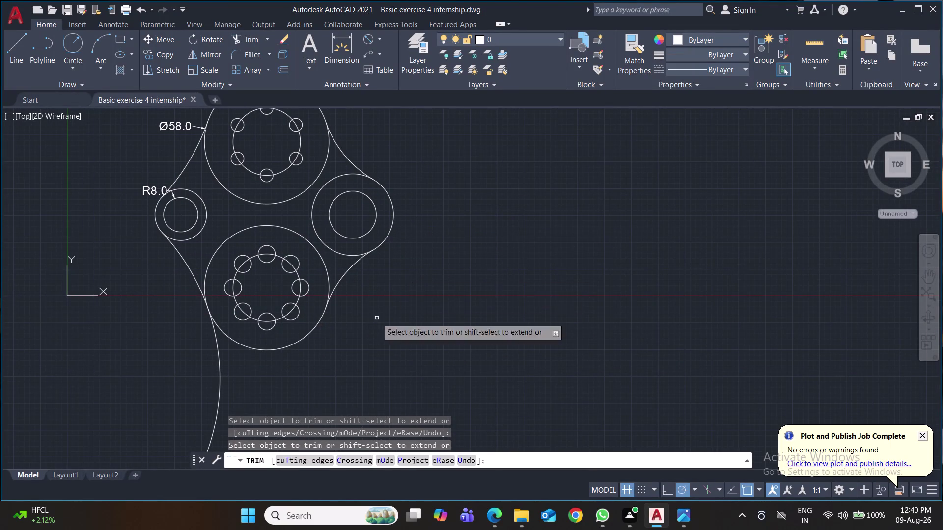
click(219, 374)
scroll(up, 3)
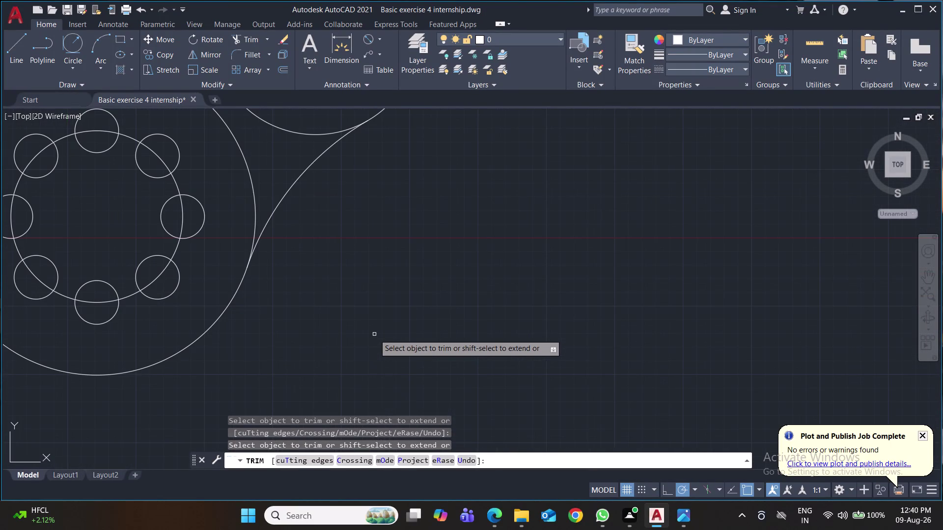
middle_drag(383, 281, 439, 419)
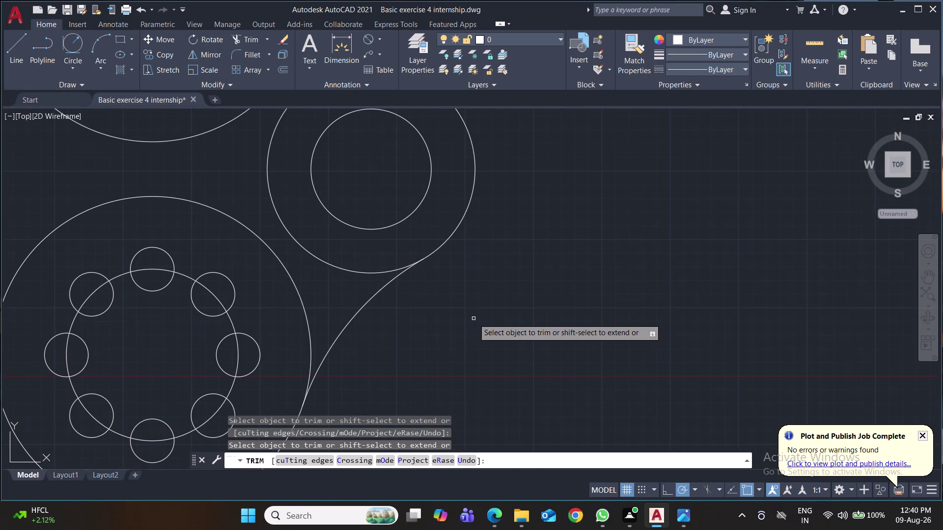
scroll(down, 3)
scroll(down, 3)
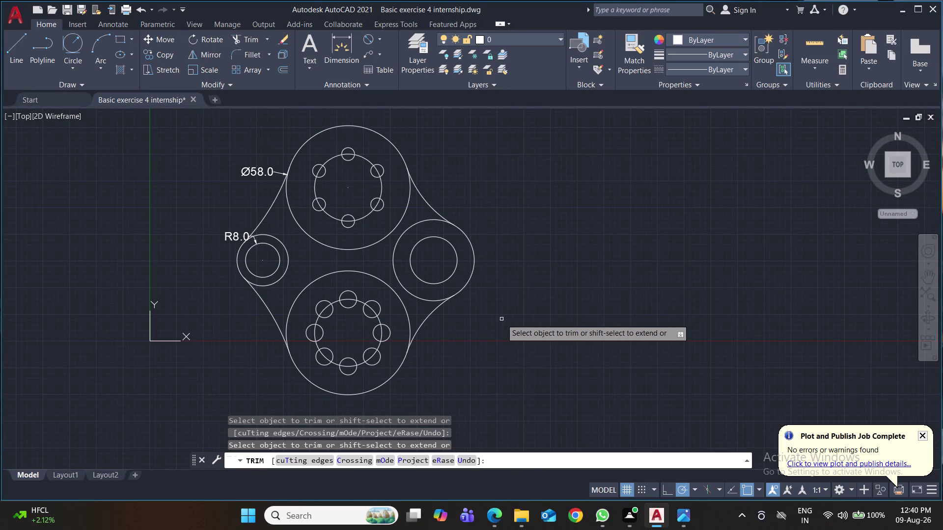
Save the drawing and erase the R8.0 dimension.
key(ctrl+s)
key(ctrl+s)
key(ctrl+s)
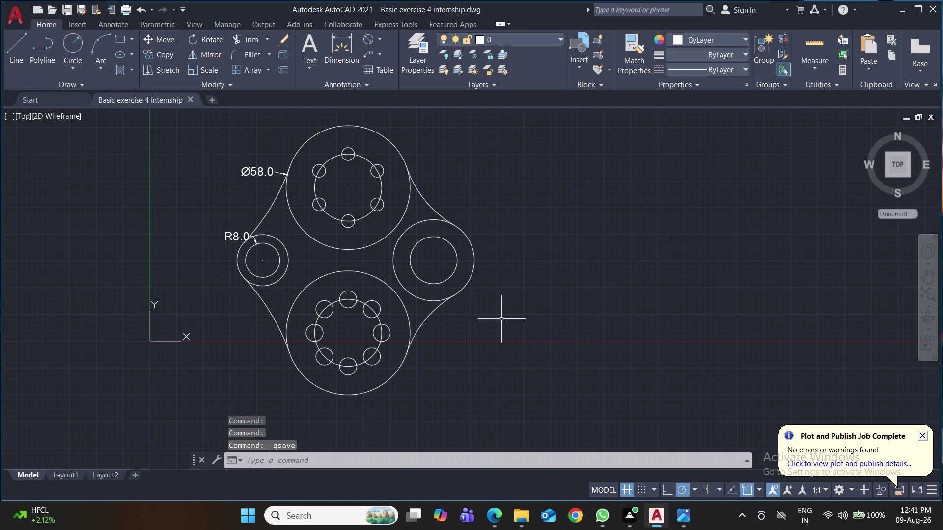
key(ctrl+s)
key(ctrl+s)
click(228, 237)
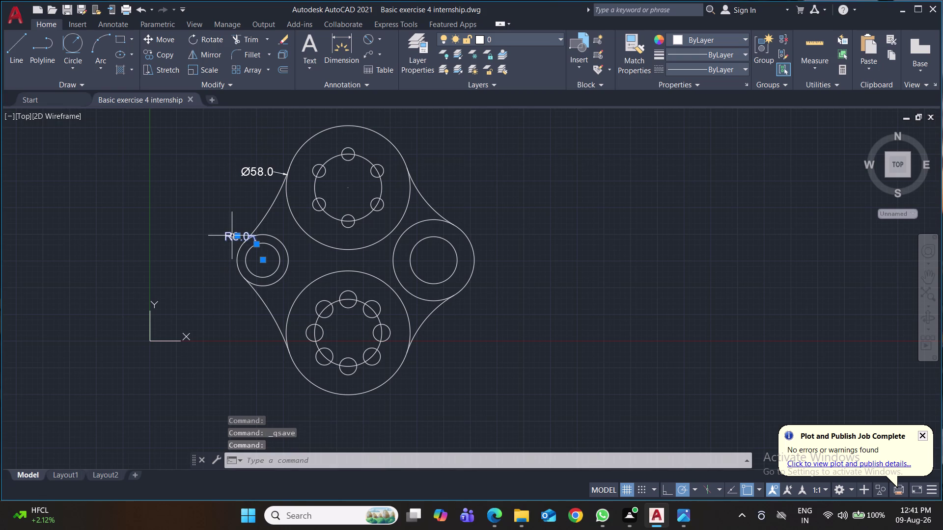
key(Delete)
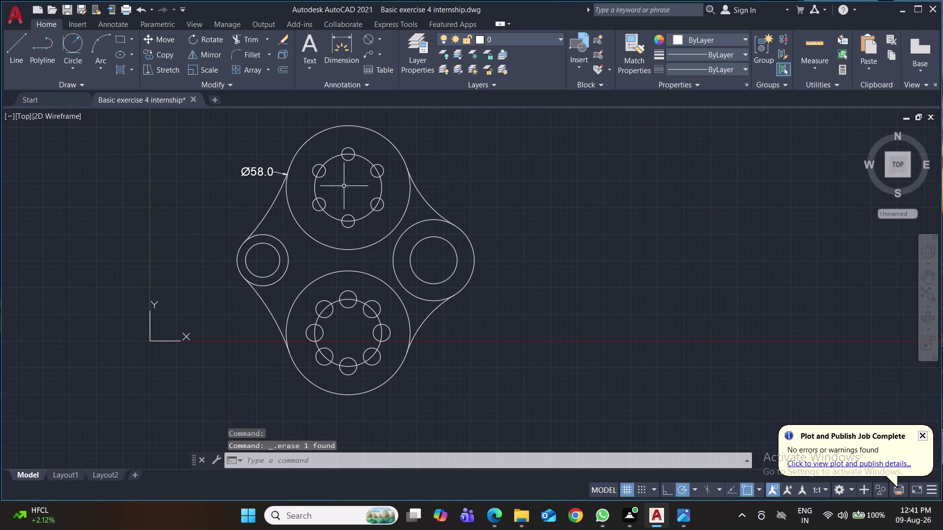
click(379, 41)
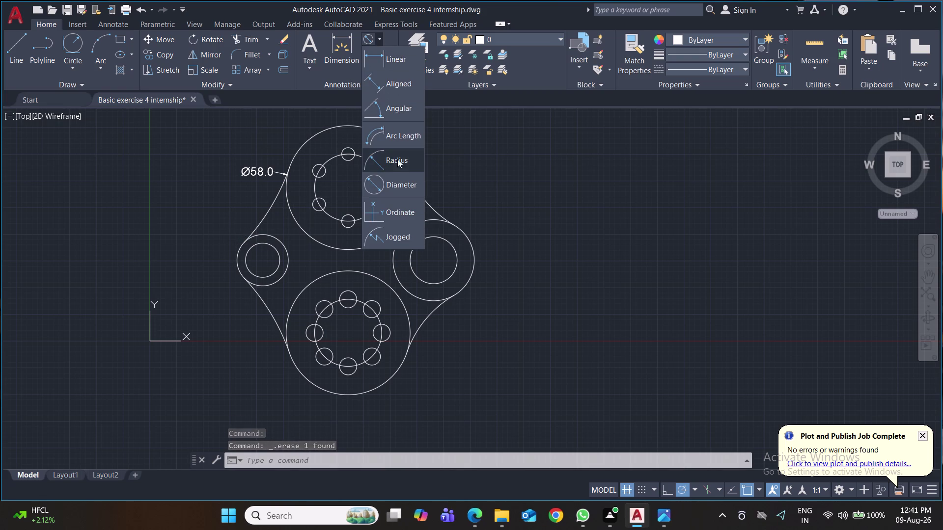
Dimension the left hub circle R8.0 and both left blending arcs R100.0.
click(398, 162)
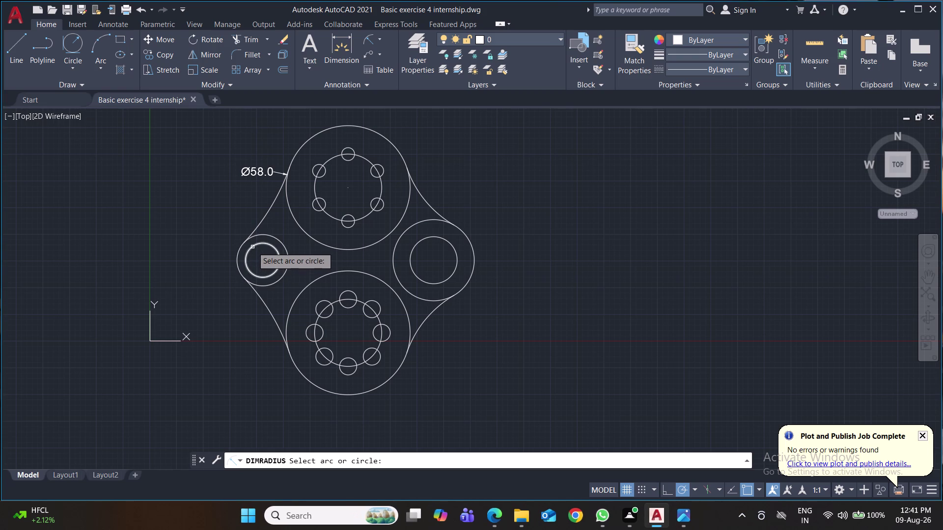
click(252, 247)
click(225, 216)
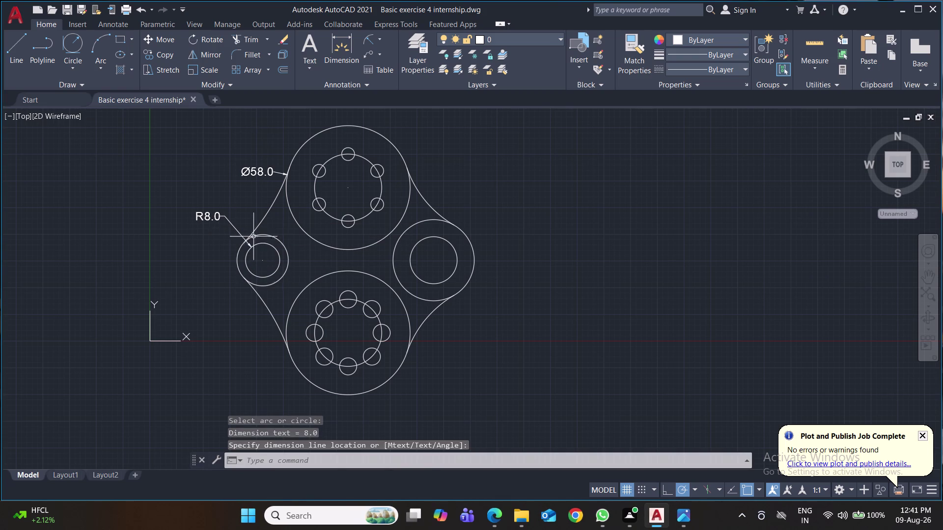
click(366, 42)
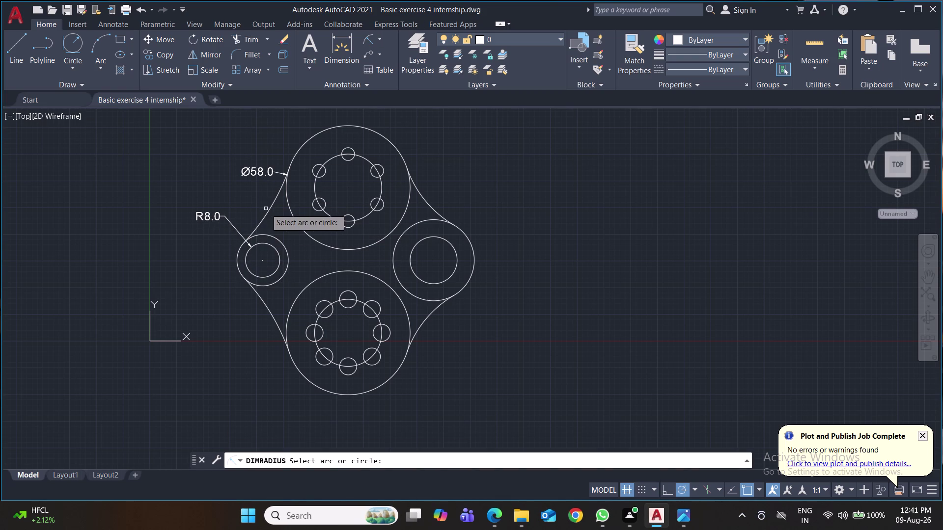
click(267, 212)
click(230, 187)
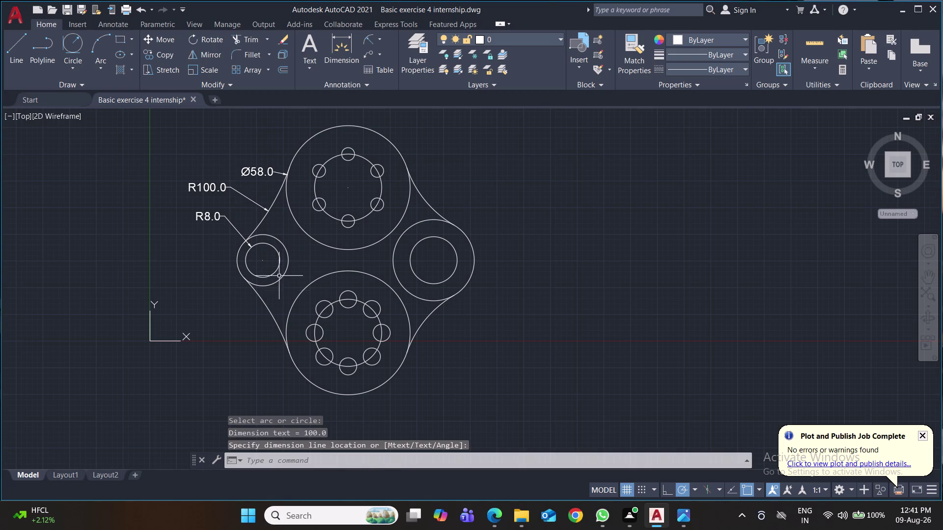
key(space)
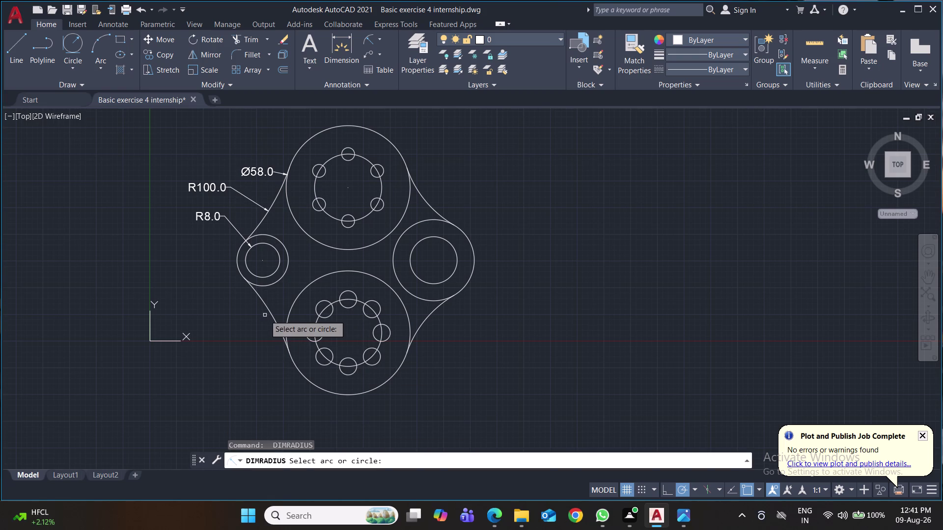
click(272, 317)
click(250, 343)
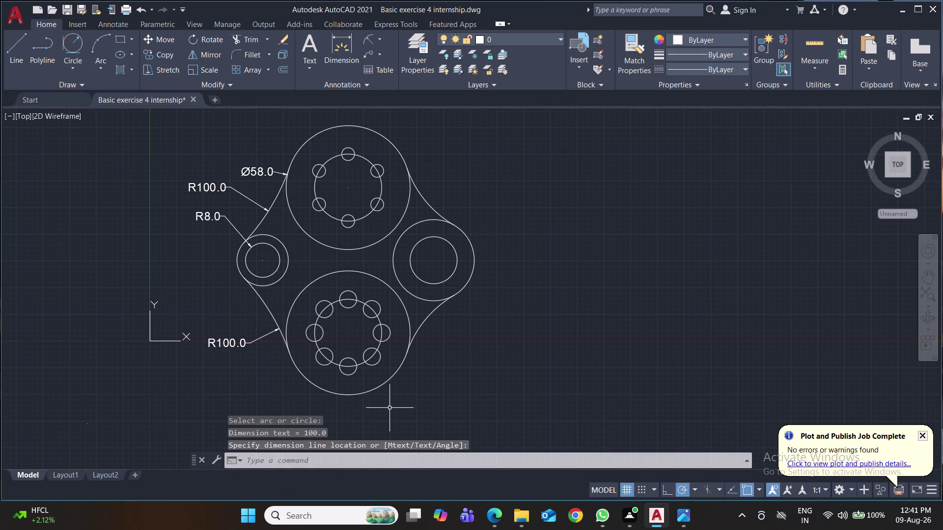
Add radius dimensions R29.0 on the lower hub and R50.0 on both right arcs.
key(space)
click(398, 371)
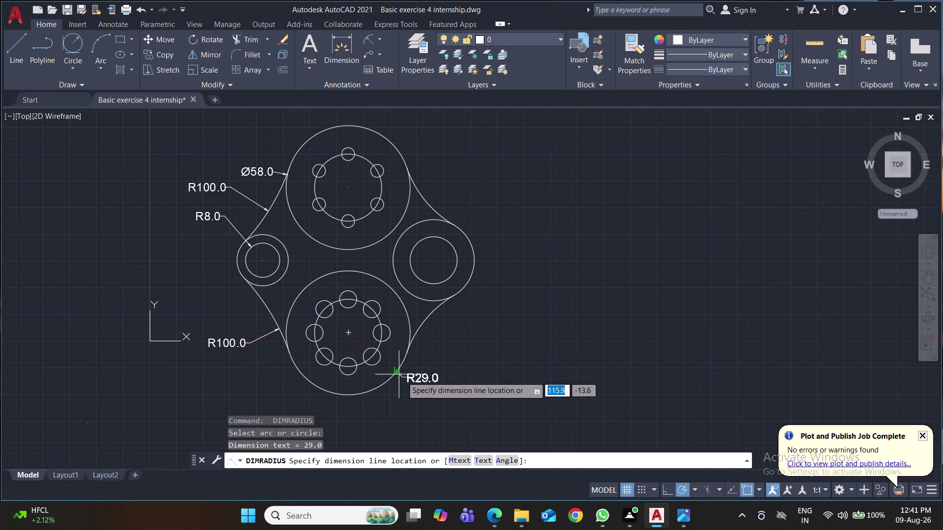
click(419, 384)
key(space)
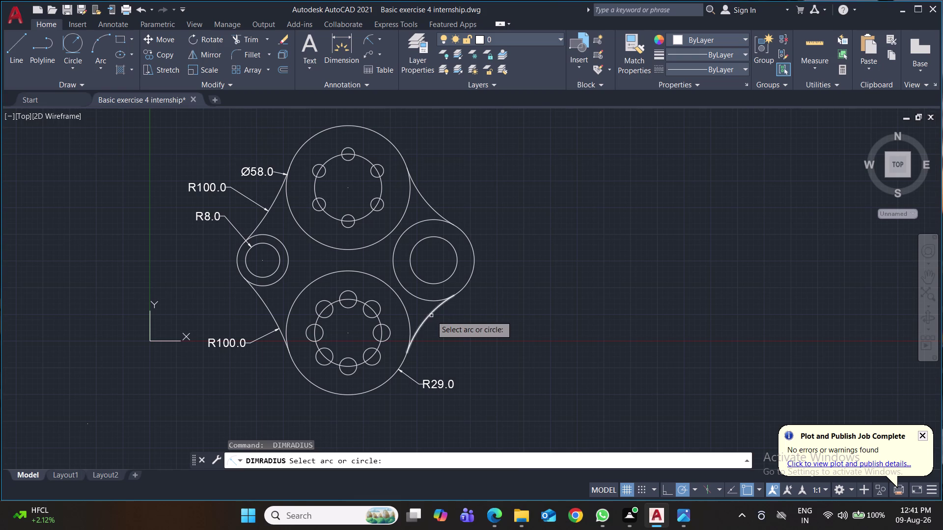
click(431, 316)
click(445, 337)
key(space)
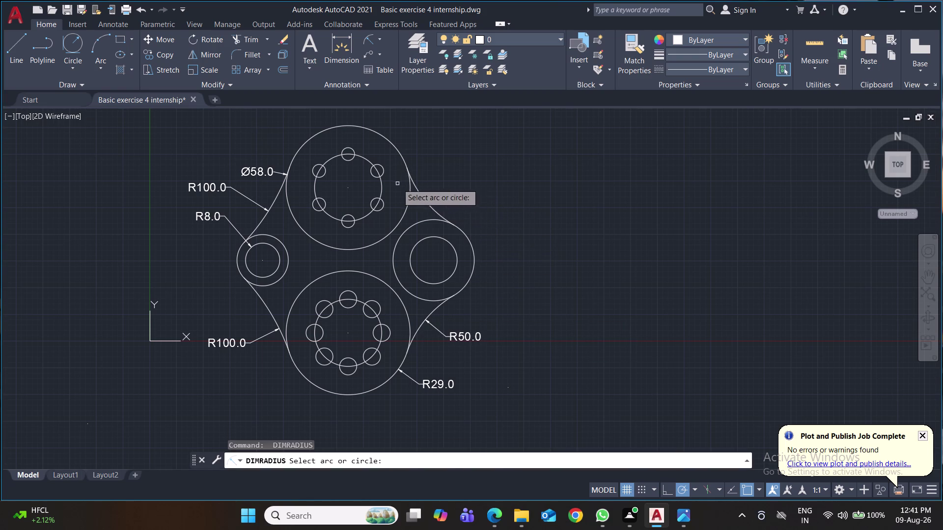
click(428, 204)
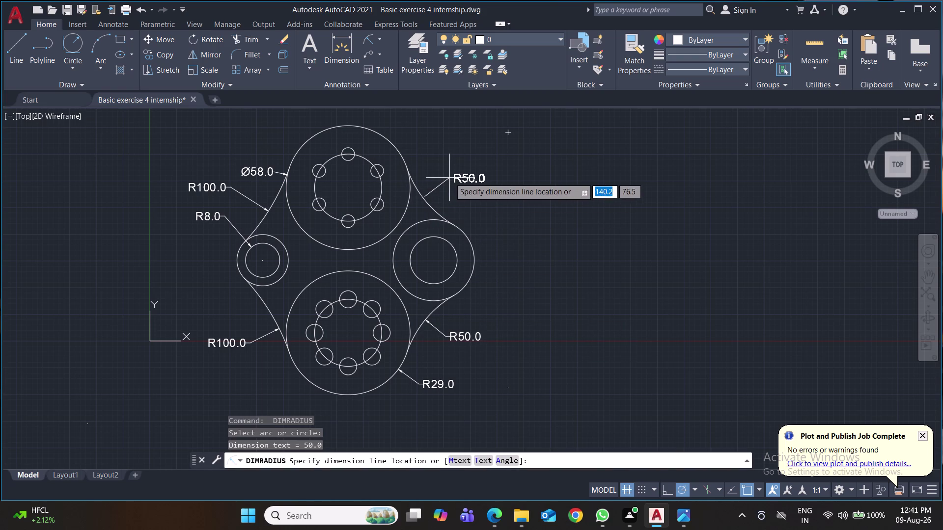
click(449, 177)
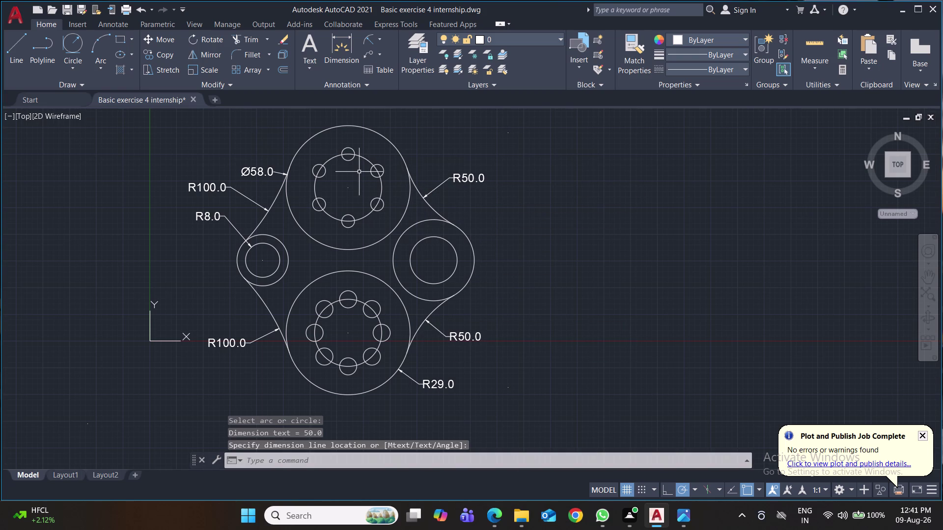
Dimension the bolt circle R15.7, top hole R3.0, upper hub R29.0 and lower hole R4.0.
key(space)
click(363, 158)
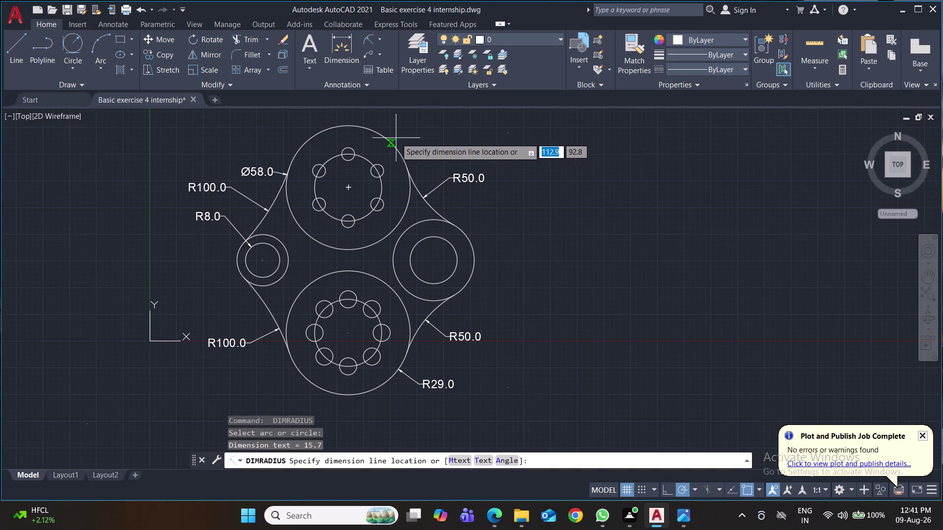
click(399, 135)
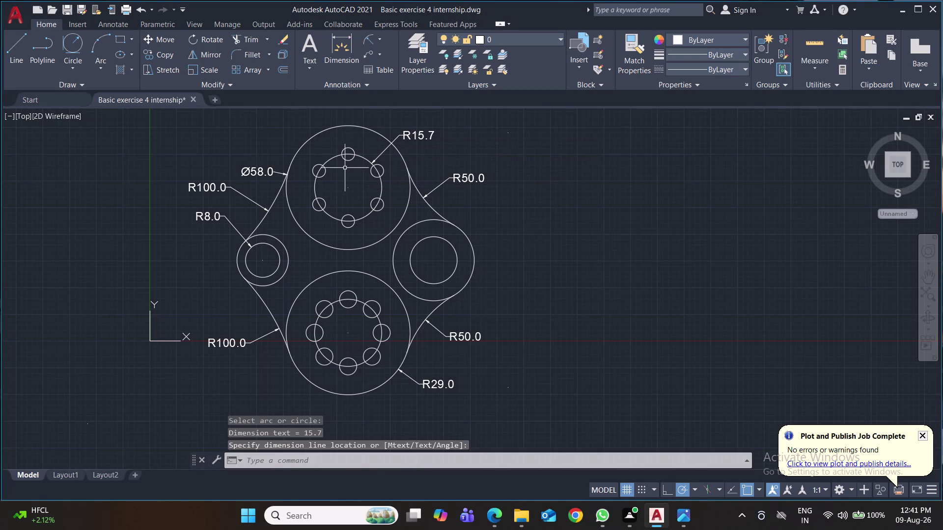
key(space)
click(346, 147)
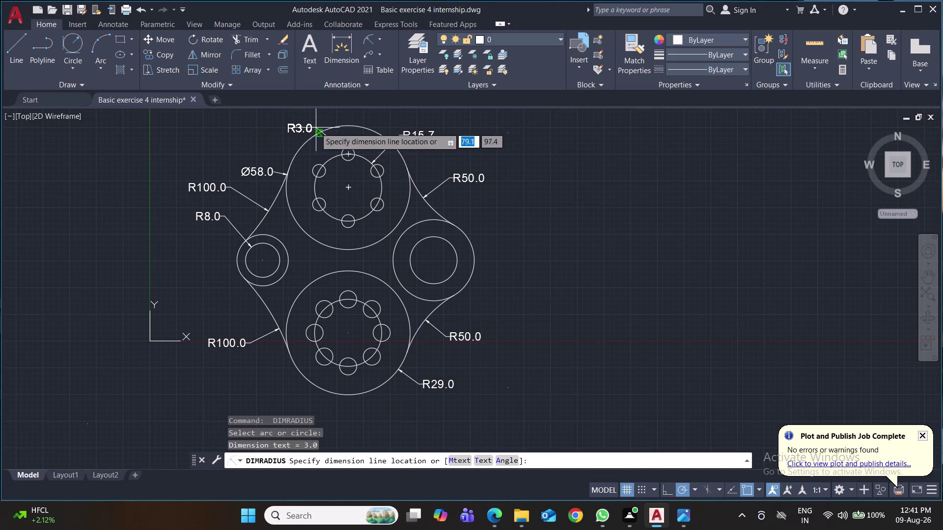
click(311, 124)
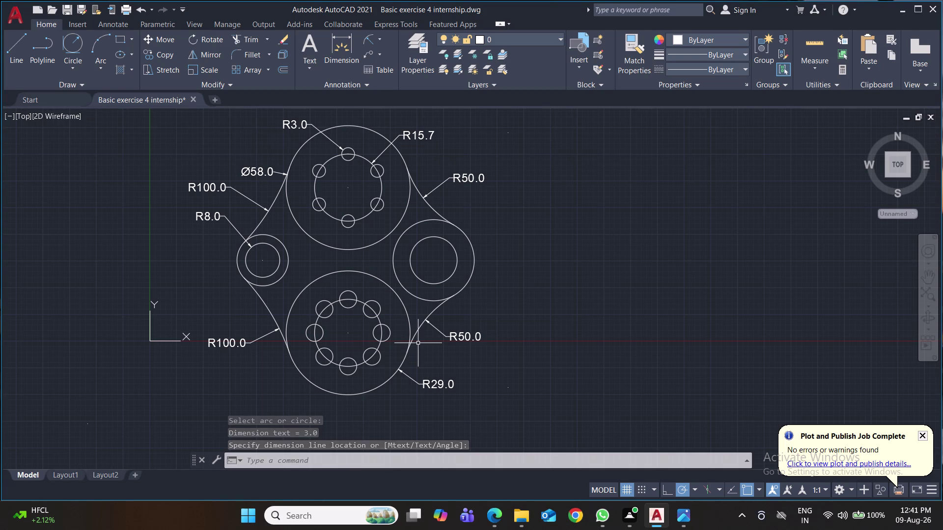
key(space)
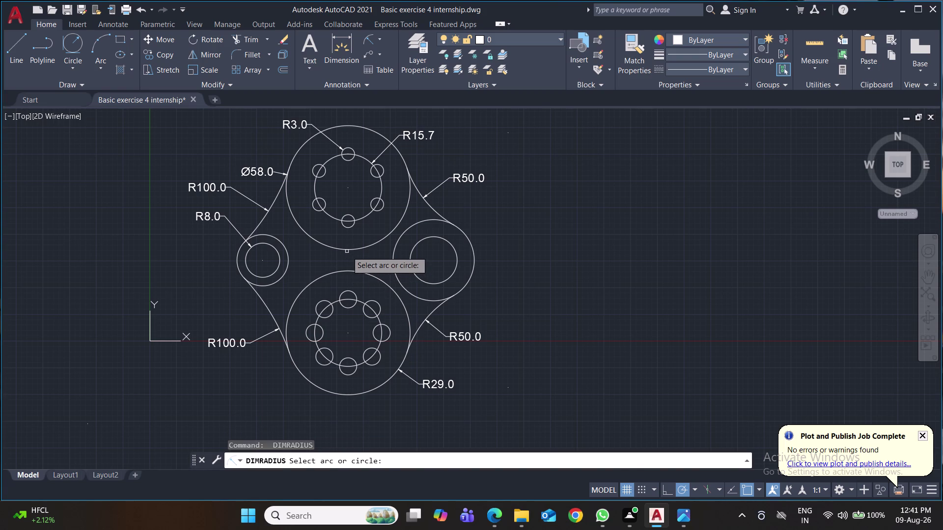
click(346, 250)
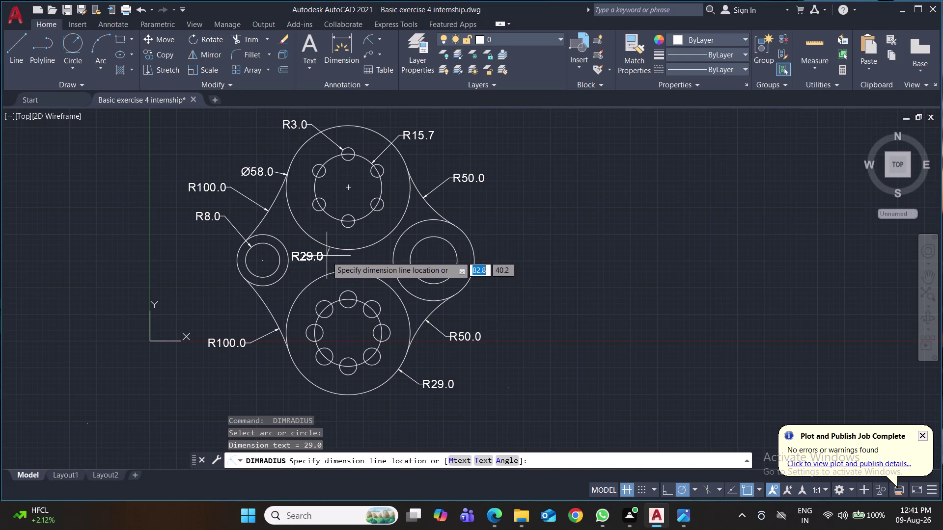
click(328, 258)
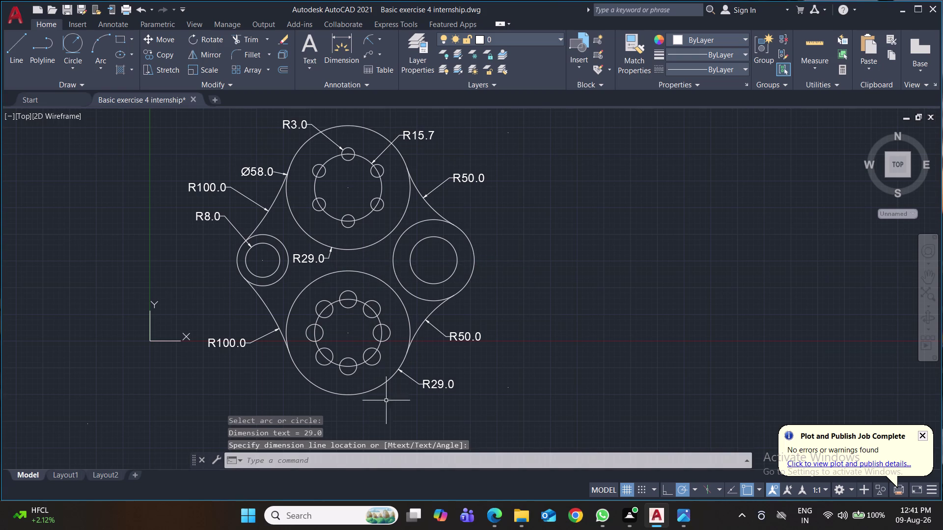
key(space)
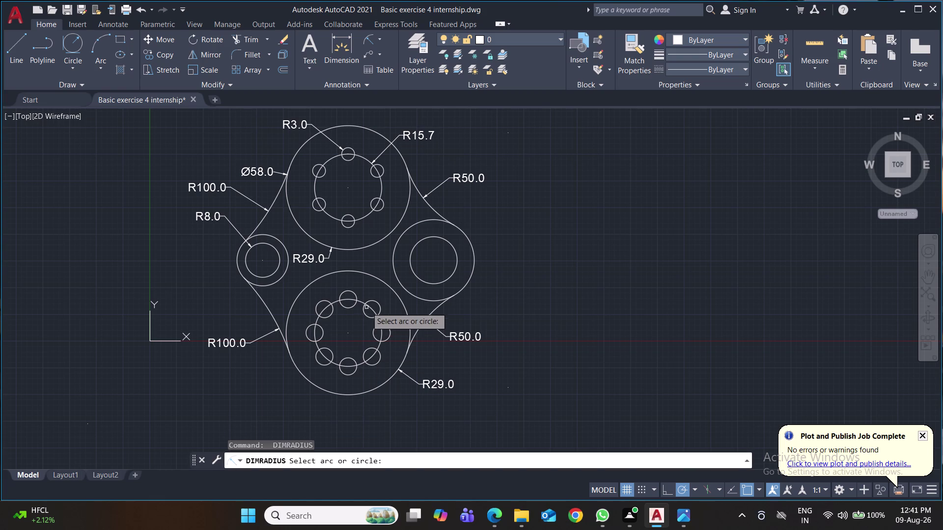
click(369, 301)
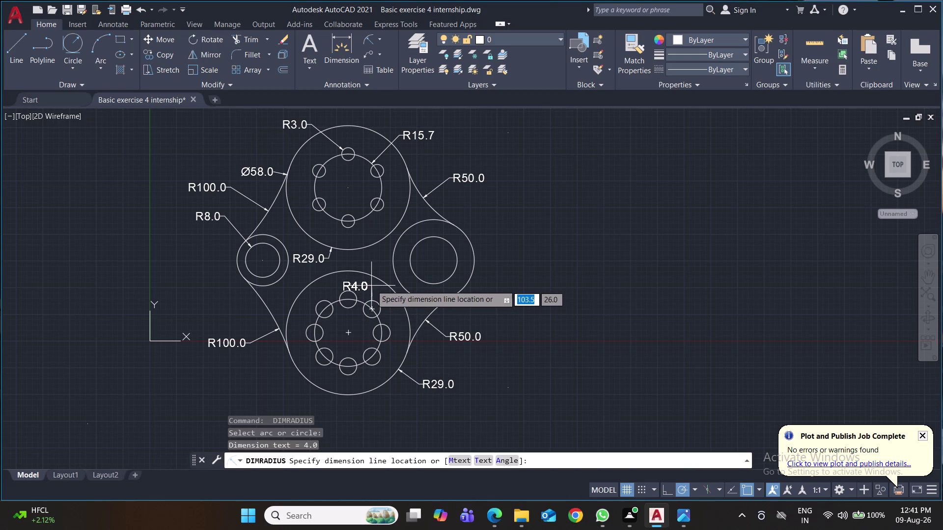
click(370, 284)
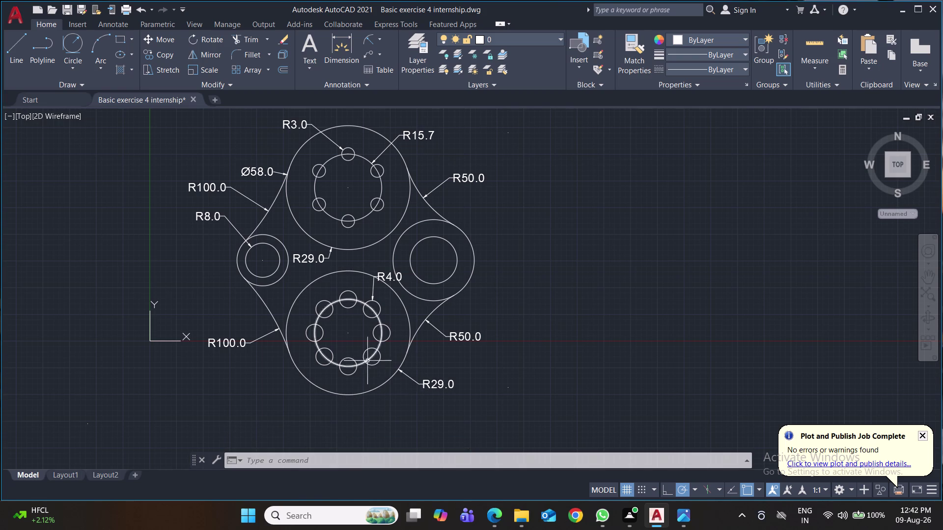
click(380, 41)
click(392, 182)
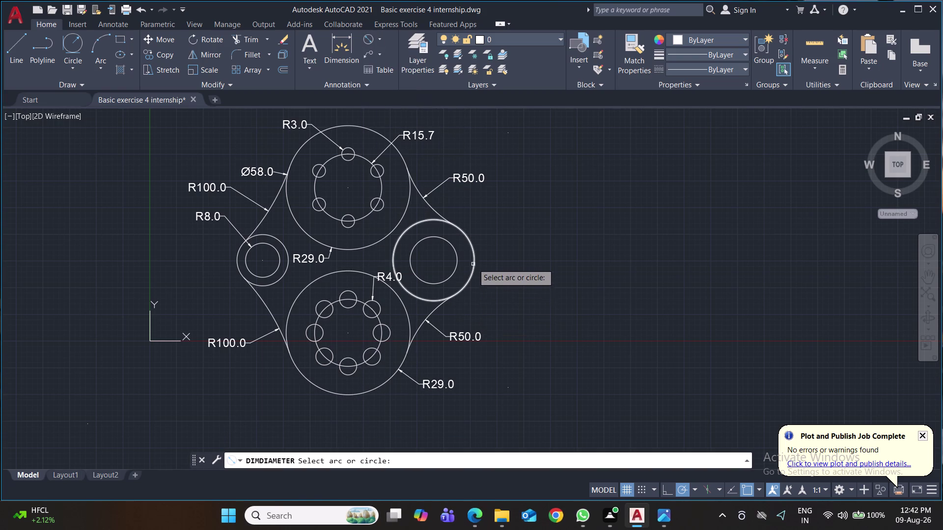
Add Ø22.0 to the right ring's inner circle and Ø38.0 to its outer circle, then save.
click(434, 236)
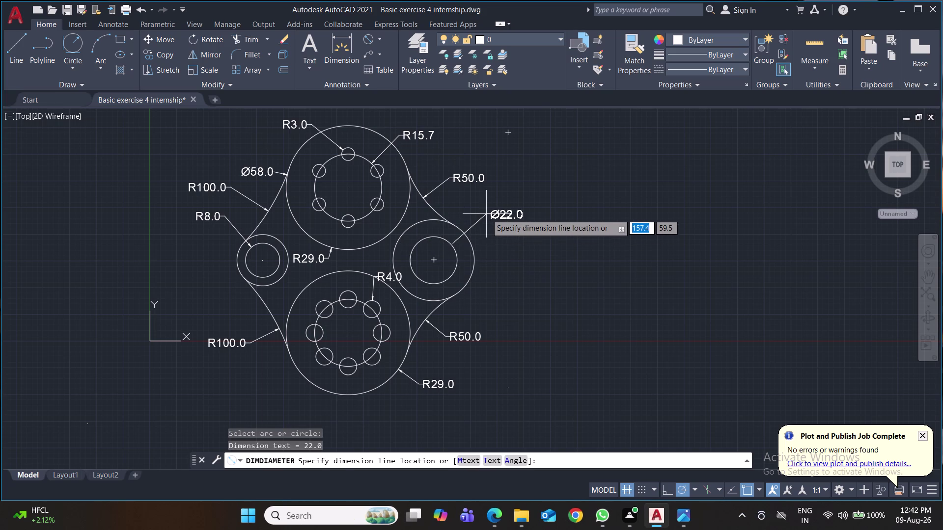
click(486, 214)
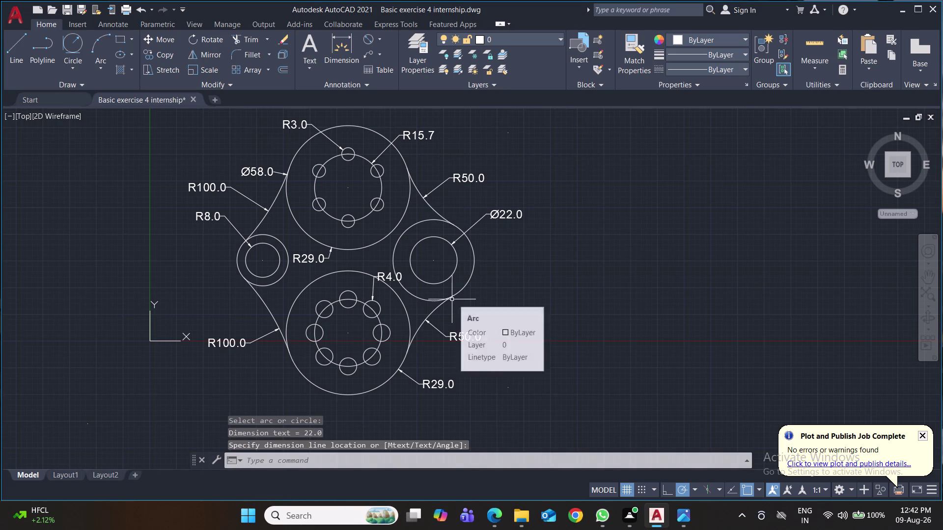
key(space)
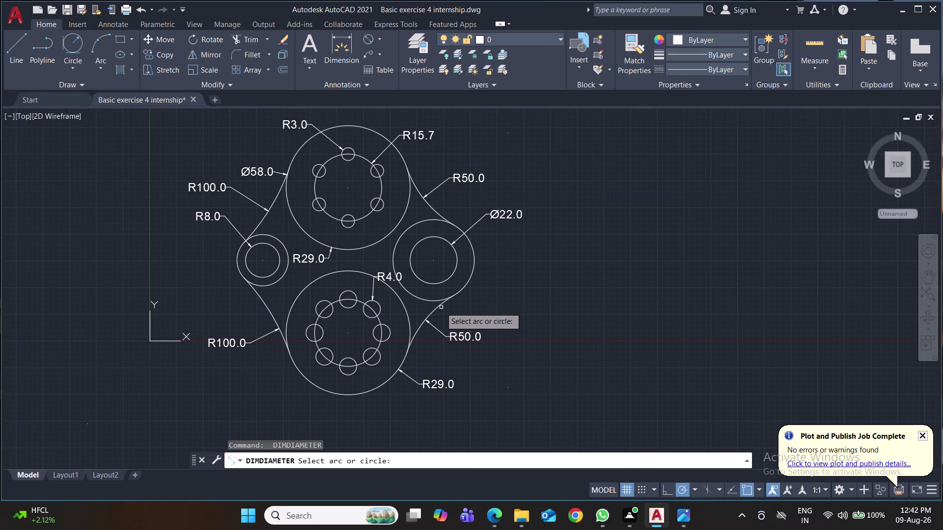
click(439, 306)
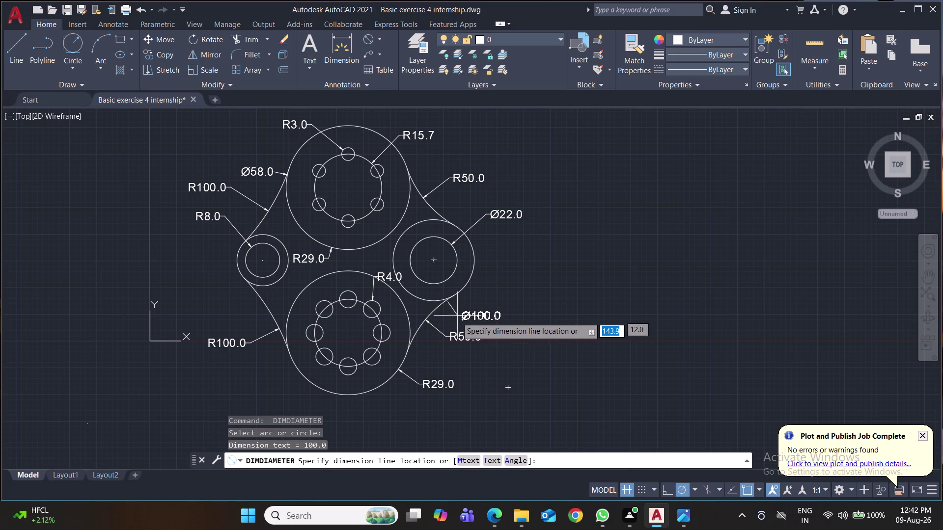
key(Escape)
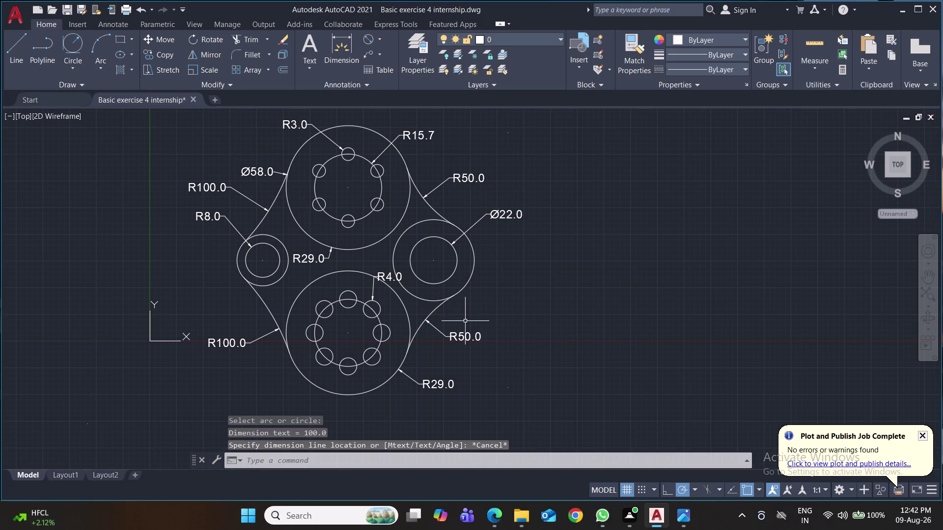
key(space)
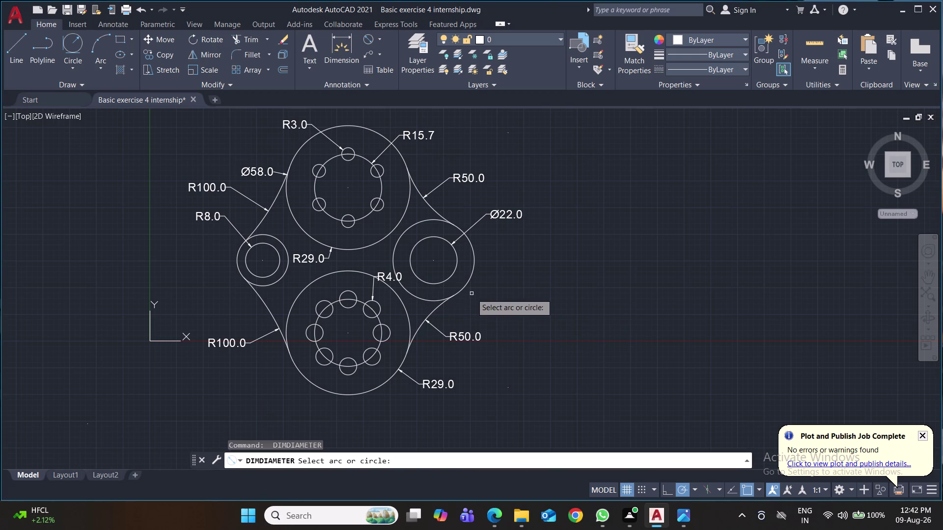
click(470, 279)
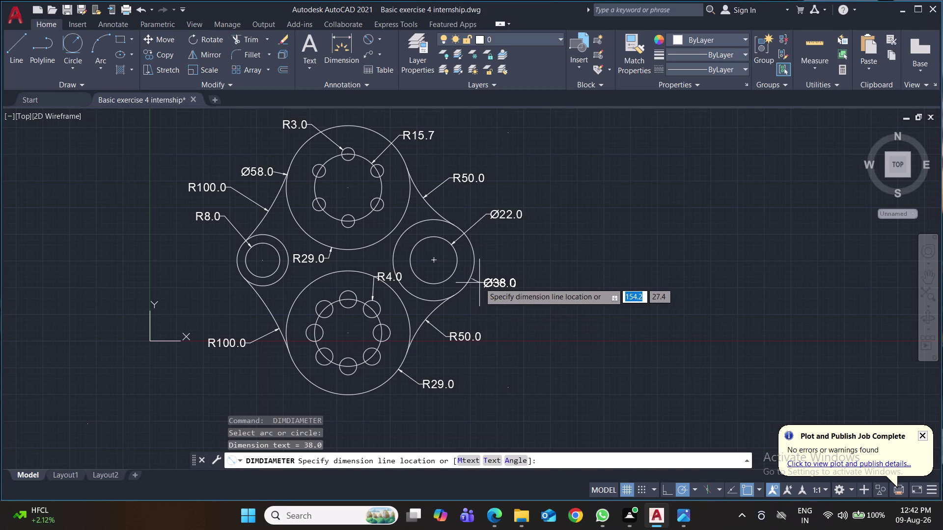
click(479, 282)
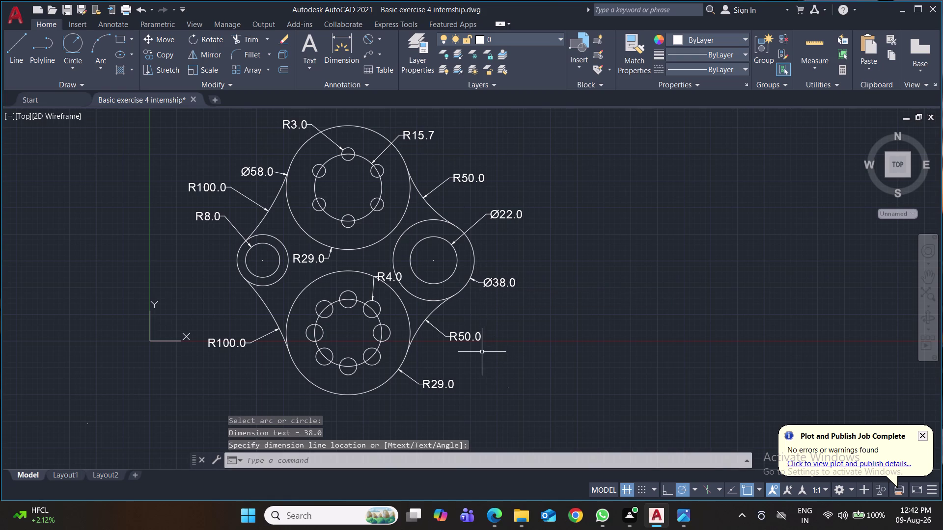
key(ctrl+s)
Trim away the right ring's overlapping outer circle and save the drawing.
key(t)
key(r)
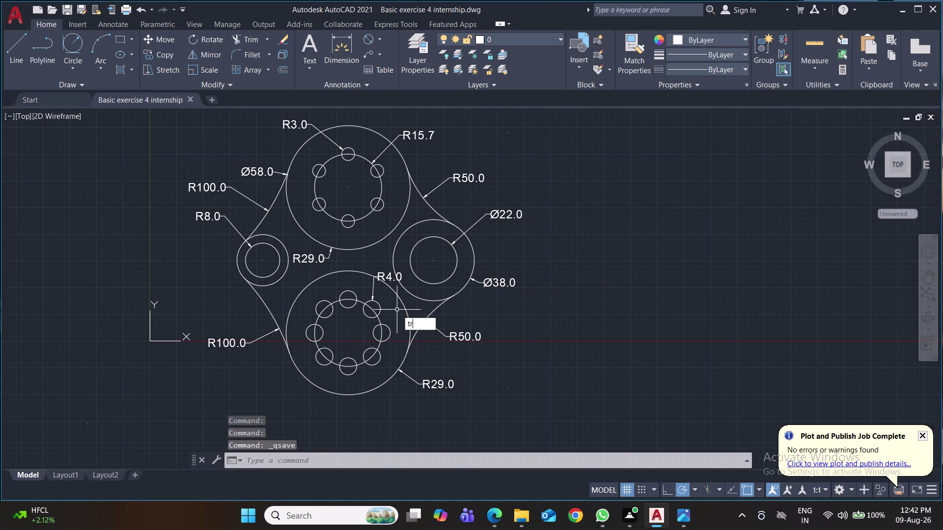
key(Return)
click(408, 291)
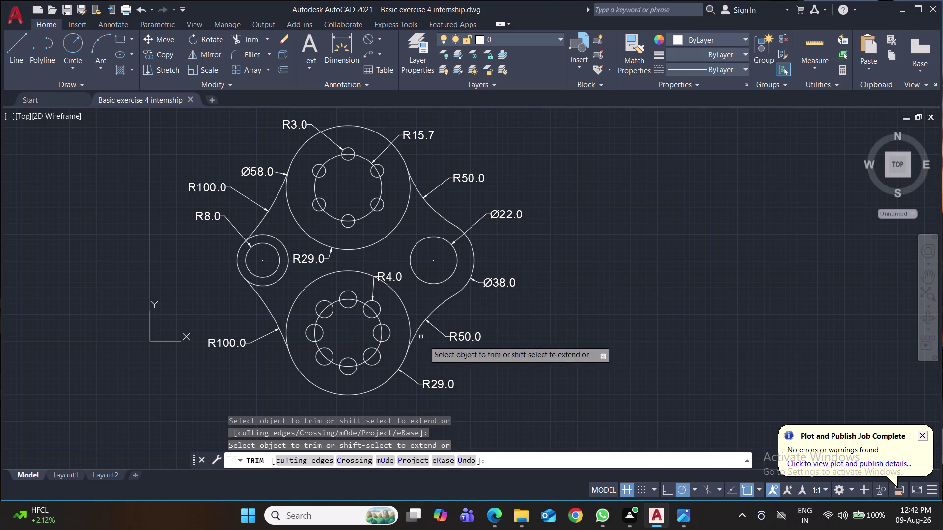
key(ctrl+s)
key(ctrl+s)
key(ctrl+s)
key(ctrl+s)
key(ctrl+s)
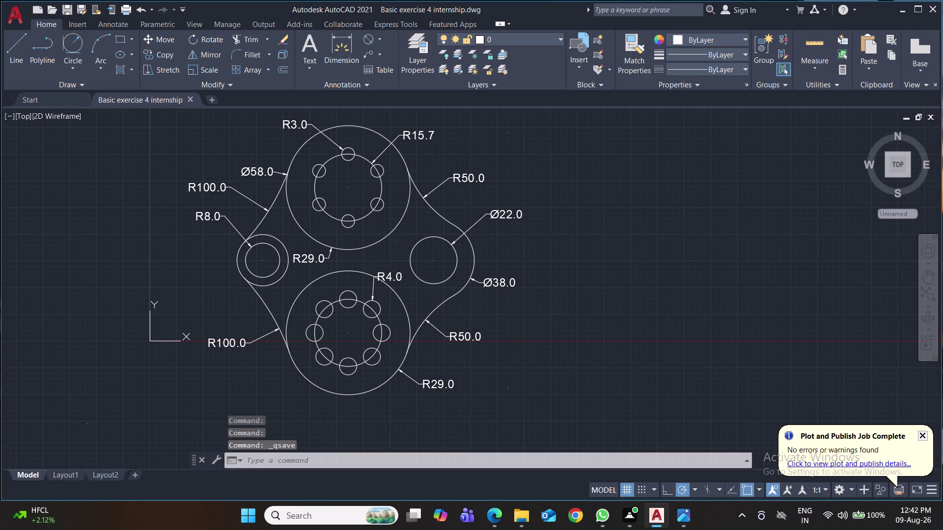
Trim the outer circle around the left hole with TR and save.
key(t)
key(r)
key(Return)
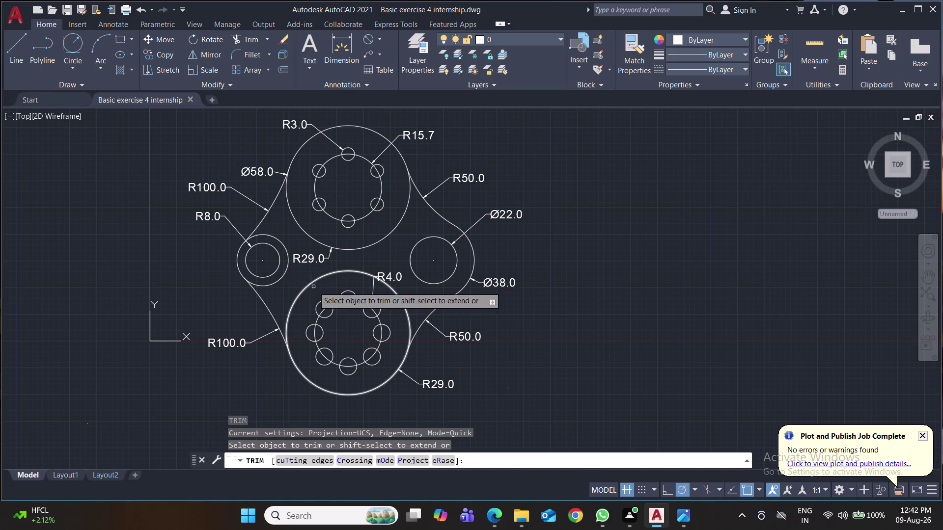
click(286, 271)
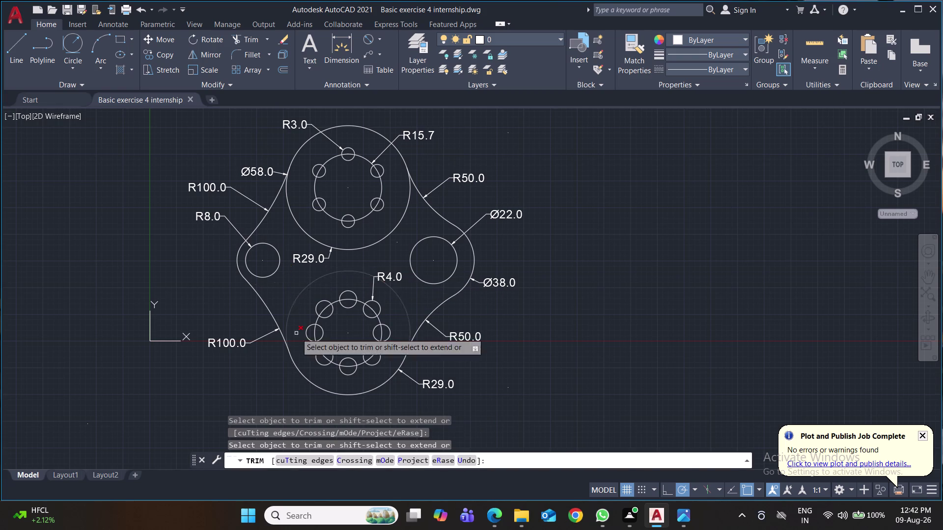
key(ctrl+s)
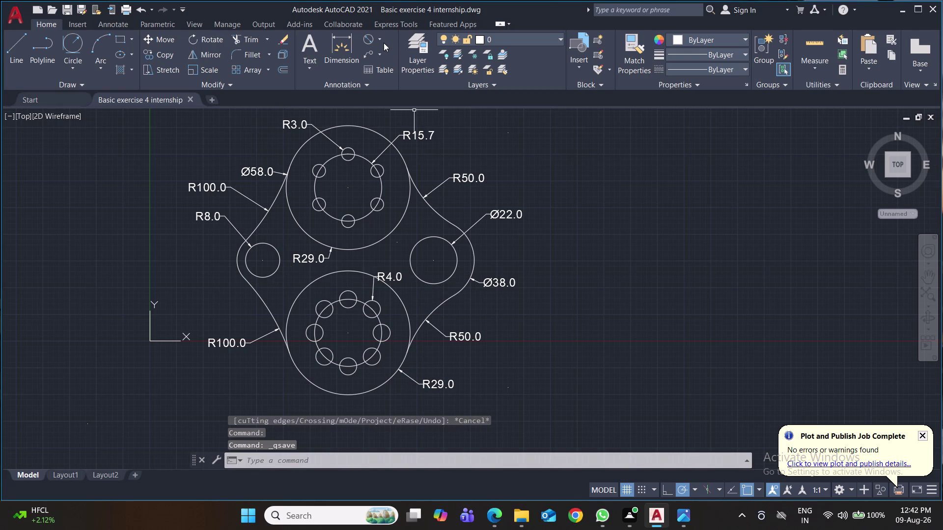
click(379, 39)
Add a 4.0 linear dimension from the left hole to the plate's left edge, then save.
click(382, 61)
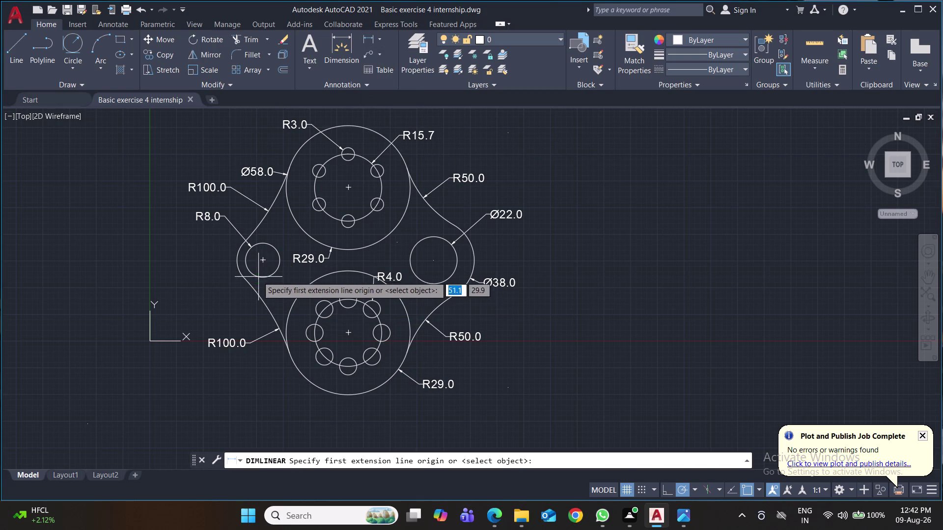
click(244, 263)
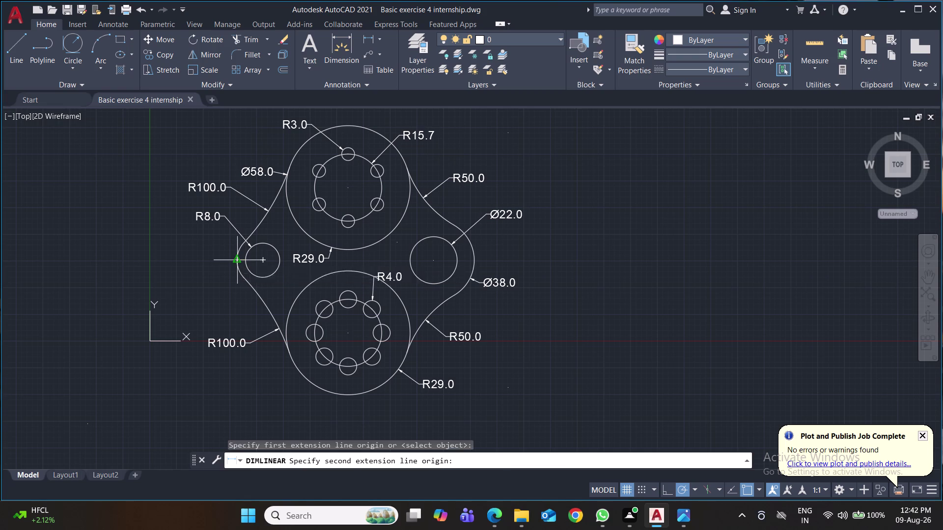
click(235, 262)
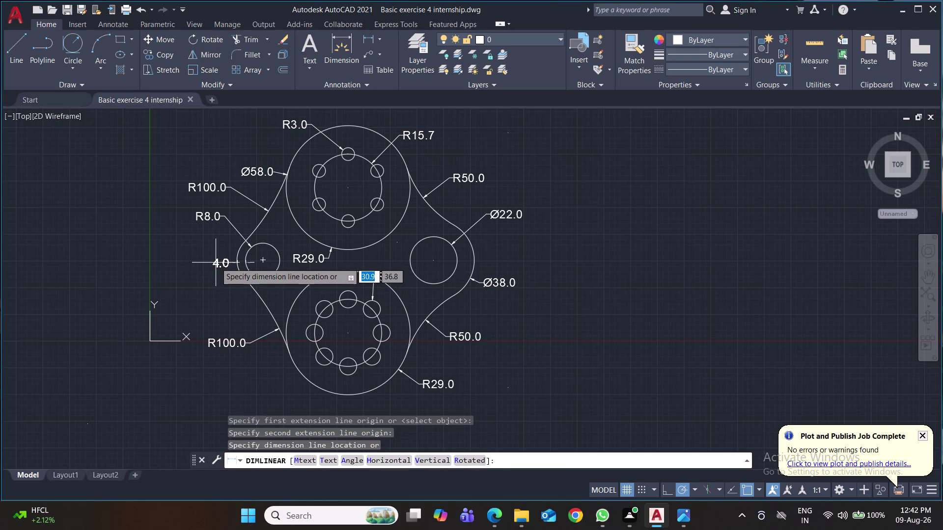
click(216, 263)
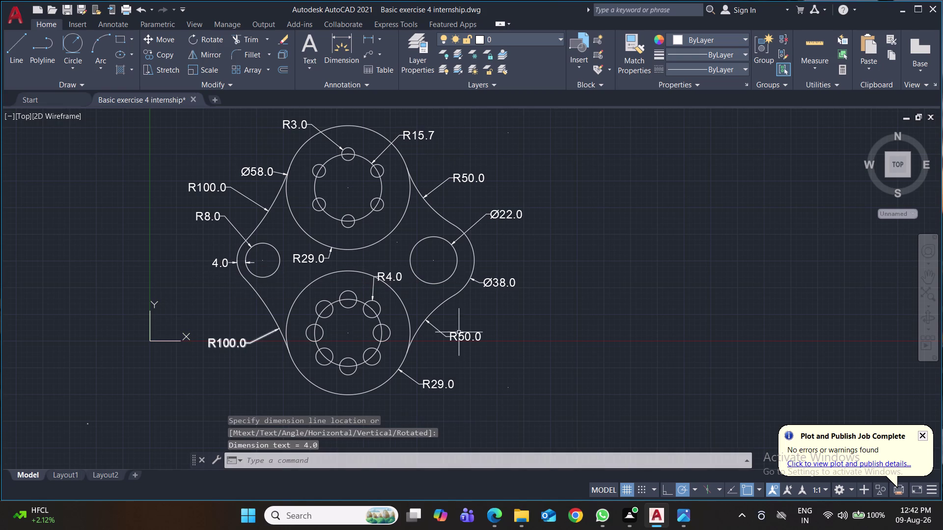
key(ctrl+s)
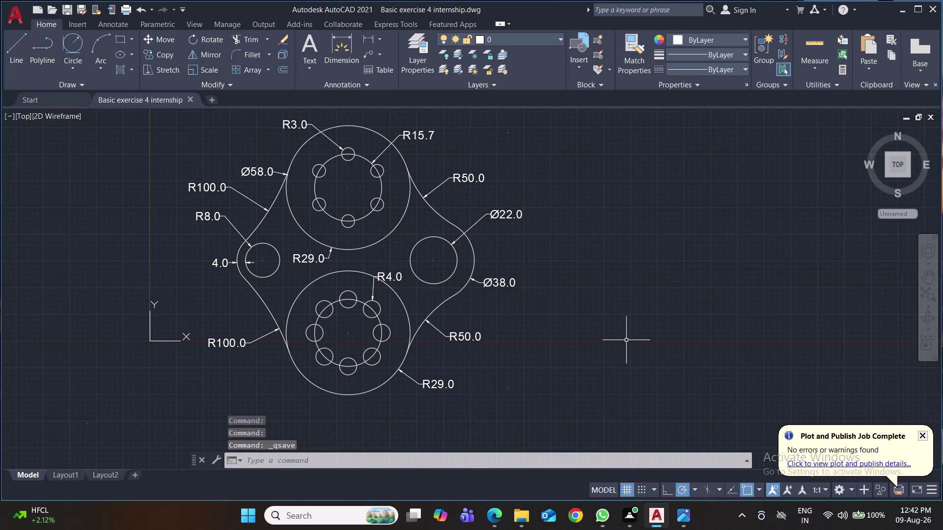
middle_drag(632, 349, 620, 323)
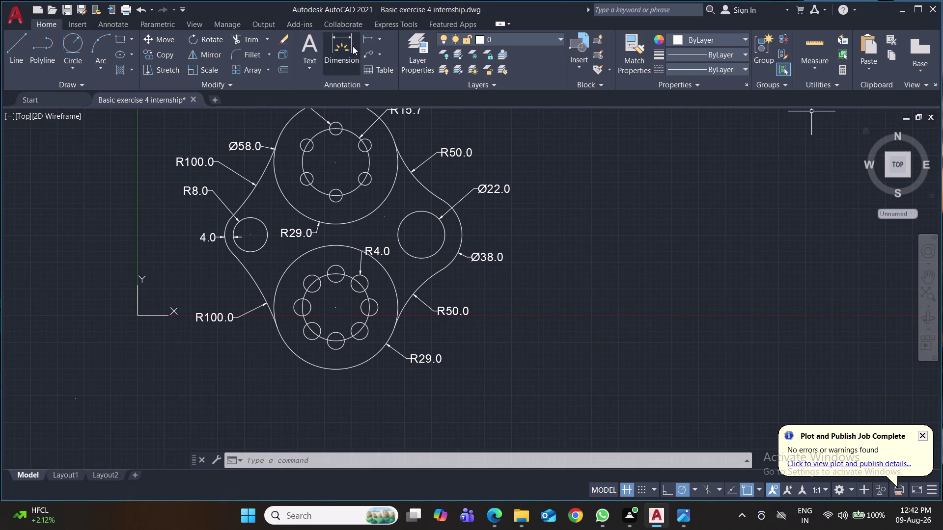
Cancel a first attempt at a centre-distance dimension and reposition the view.
click(369, 35)
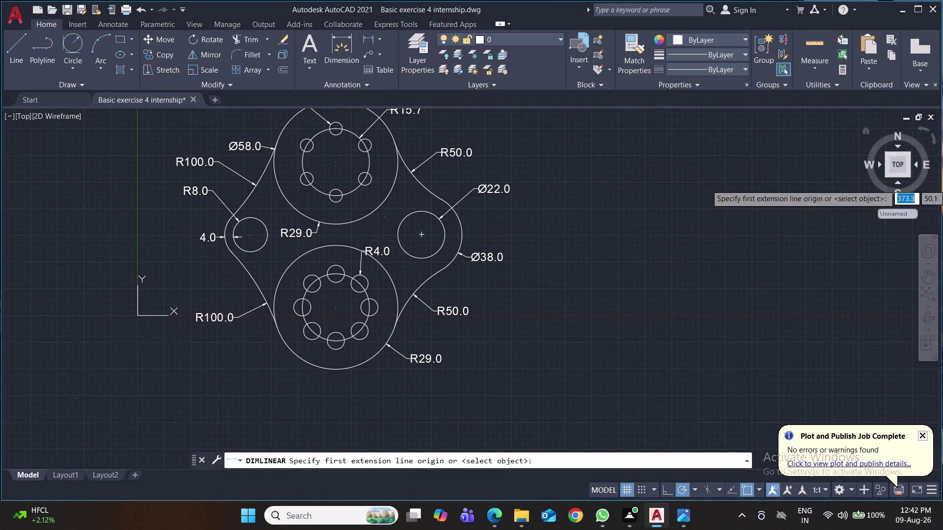
click(336, 163)
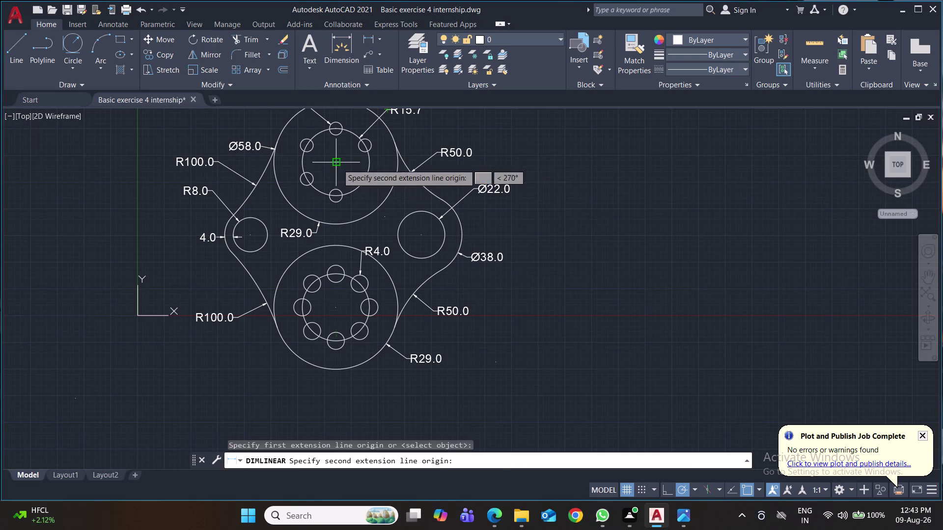
click(419, 233)
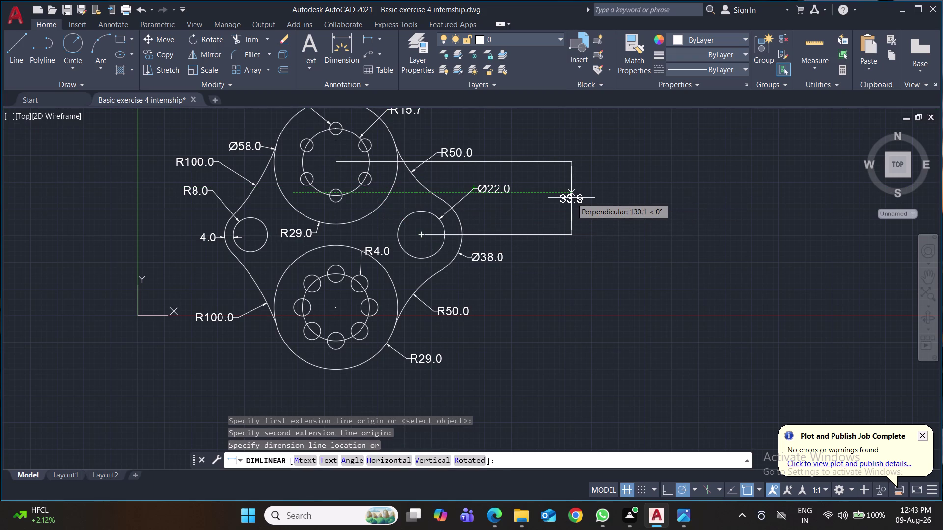
key(Escape)
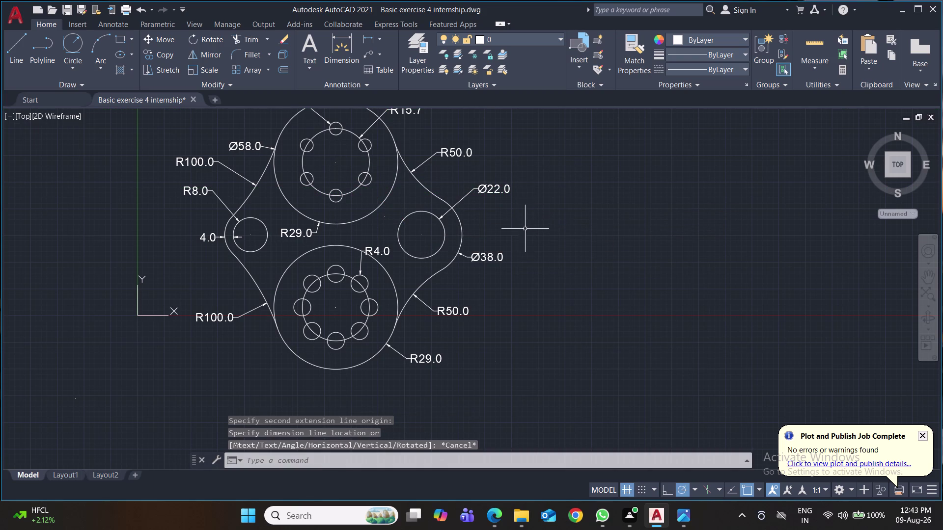
scroll(up, 3)
scroll(down, 3)
middle_drag(429, 203, 431, 243)
Place a 33.9 vertical dimension from the top circle centre to the right hole centre.
click(368, 38)
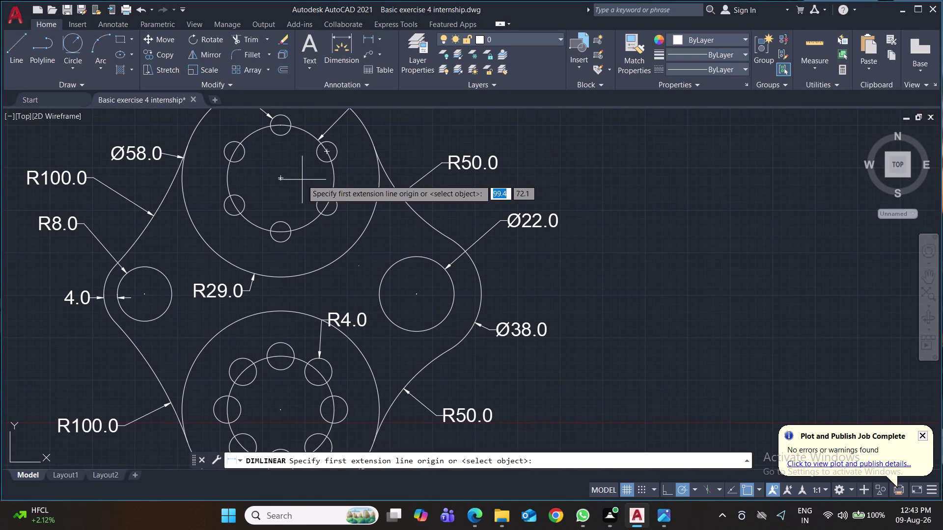
click(280, 180)
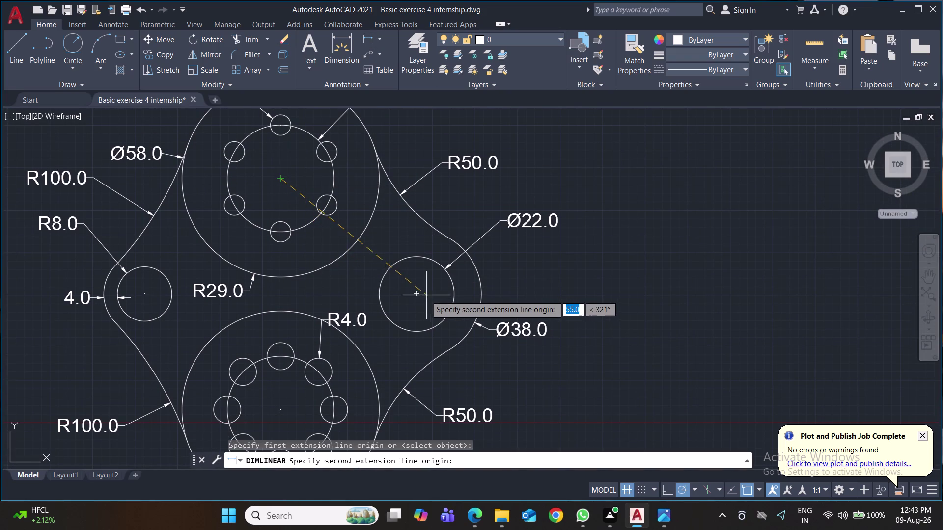
click(415, 295)
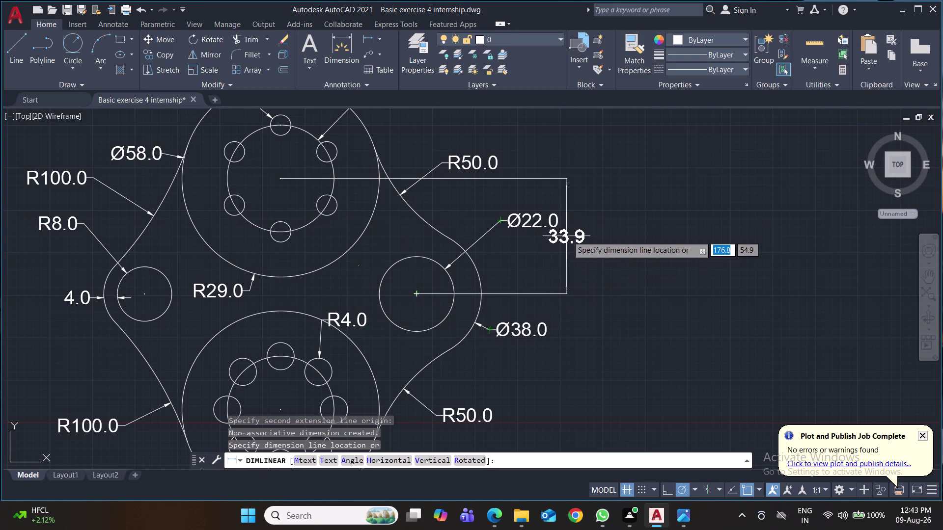
click(585, 234)
scroll(down, 3)
middle_drag(624, 276, 600, 191)
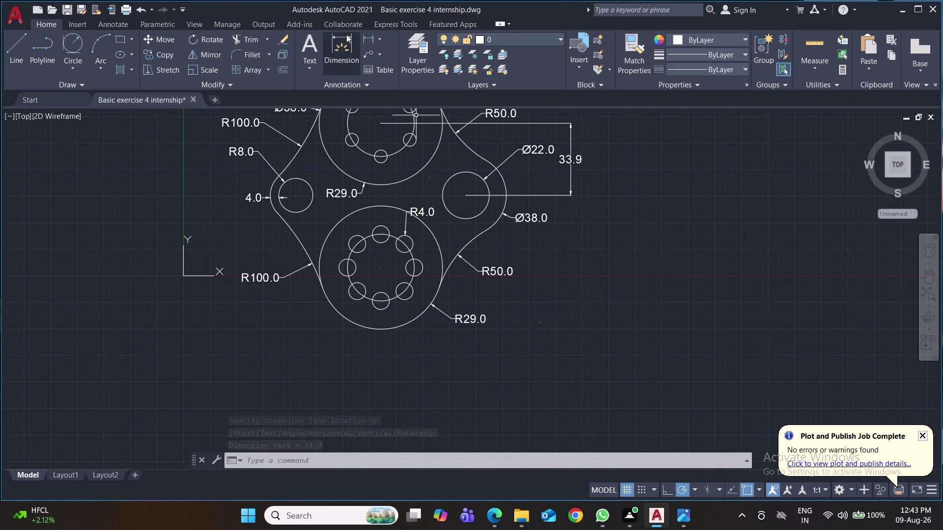
Add a 34.0 dimension from the right hole centre to the lower circle centre and delete a stray object.
click(369, 38)
click(464, 195)
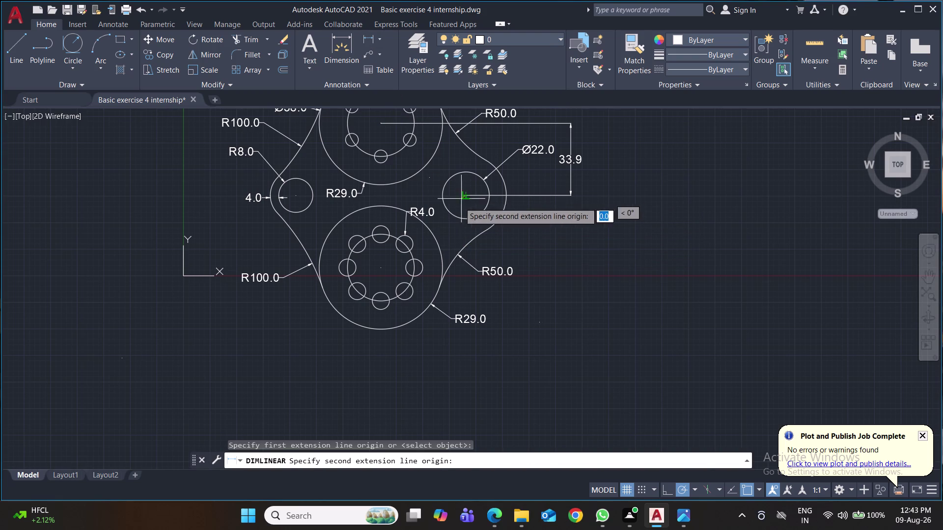
click(378, 269)
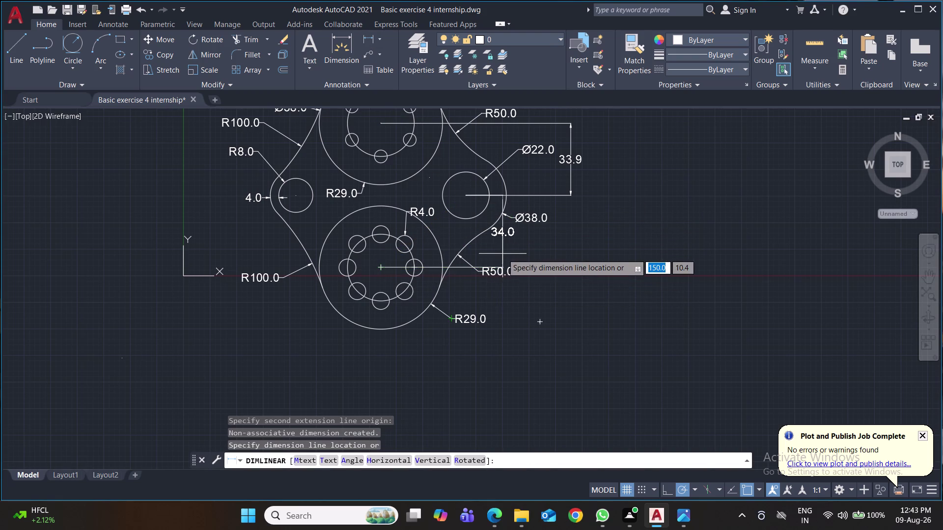
click(571, 272)
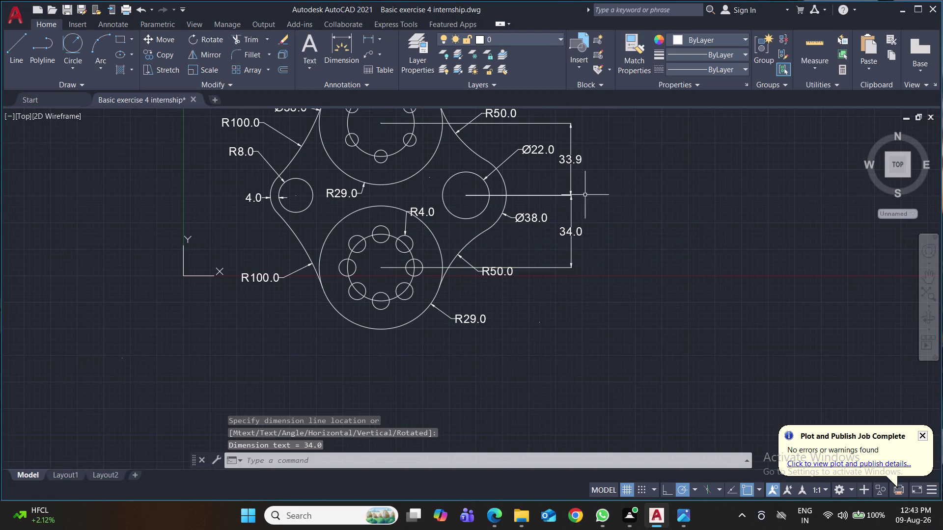
click(570, 159)
key(Delete)
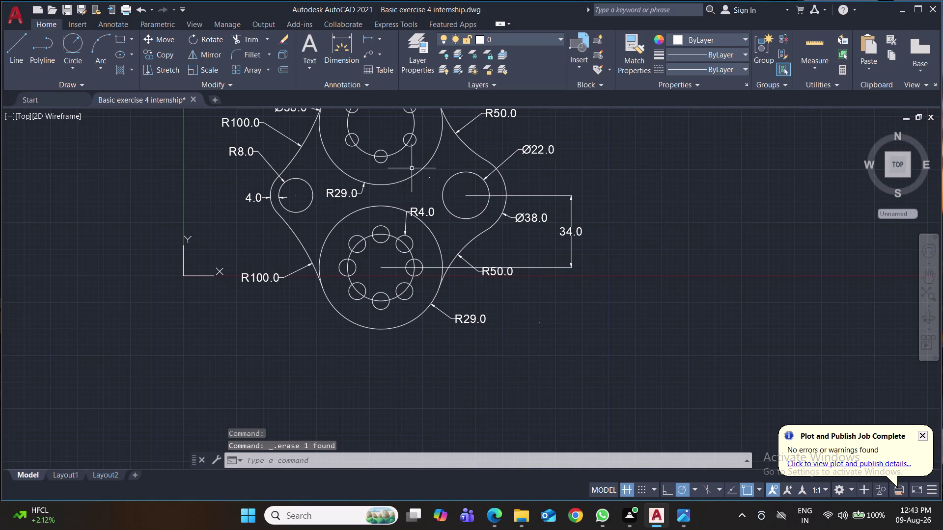
Place a 40.0 dimension below the part from the Ø22.0 hole centre to the lower boss centre.
key(space)
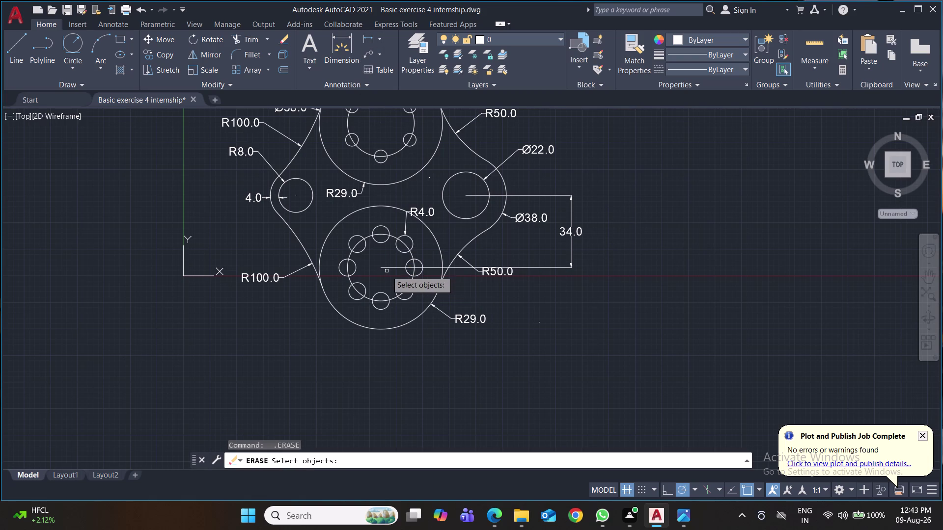
click(369, 40)
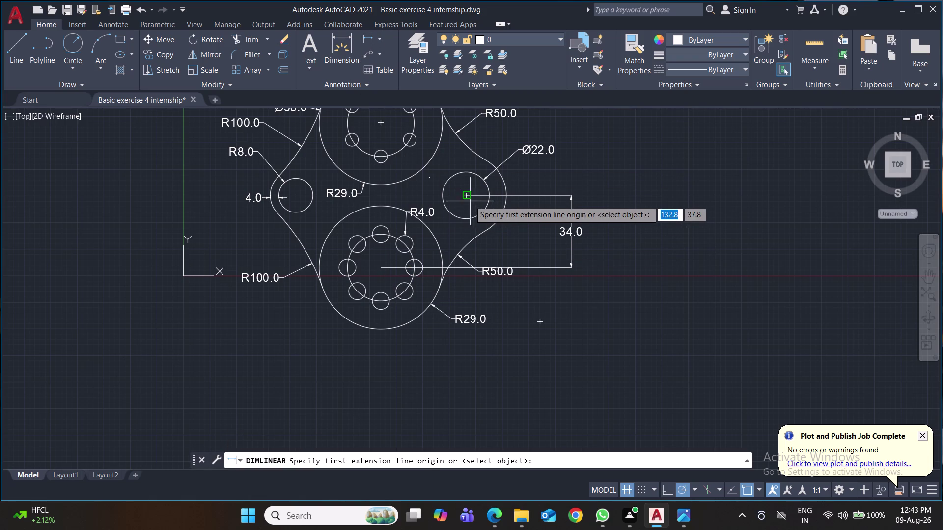
click(466, 198)
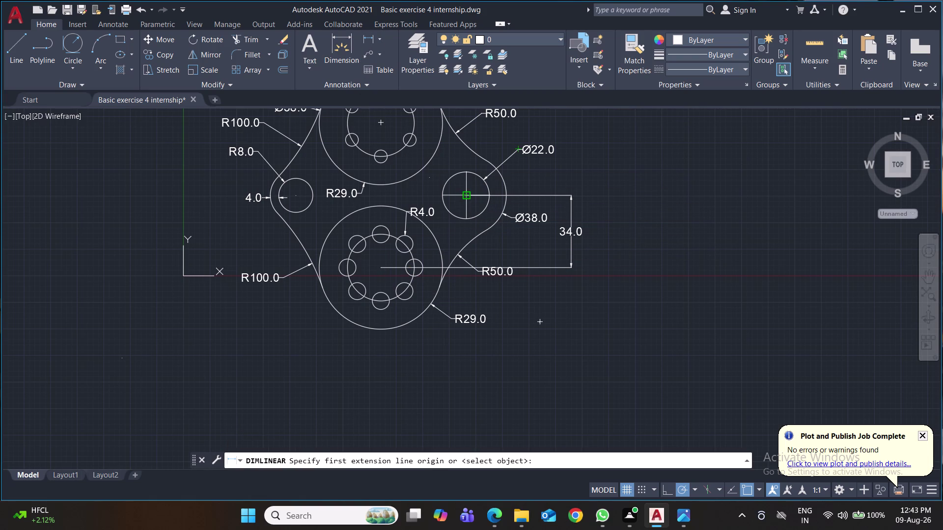
click(378, 268)
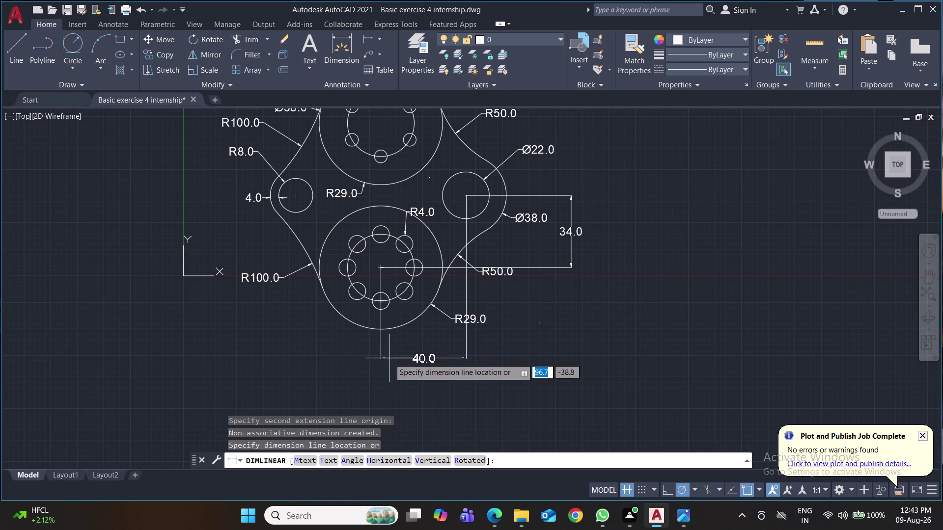
click(407, 380)
Add the second 40.0 dimension from the lower boss centre to the left hole centre and save.
key(space)
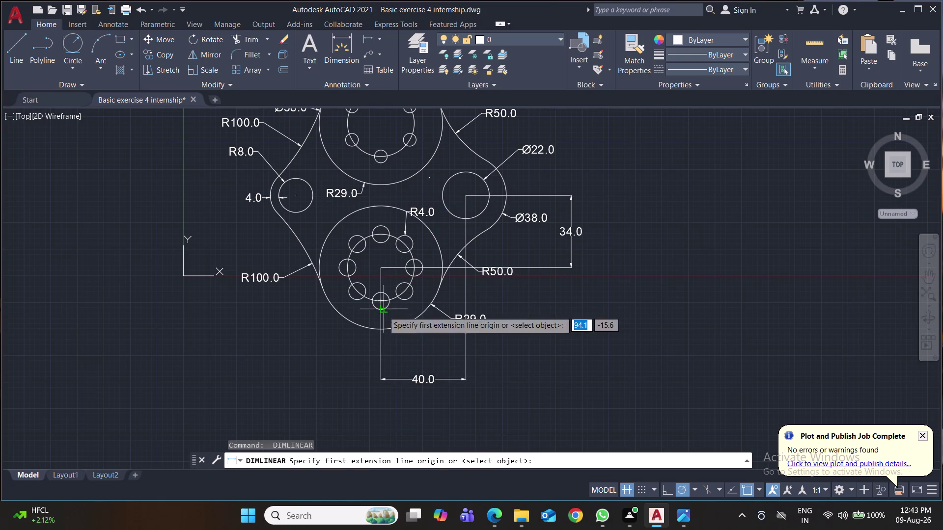
click(381, 270)
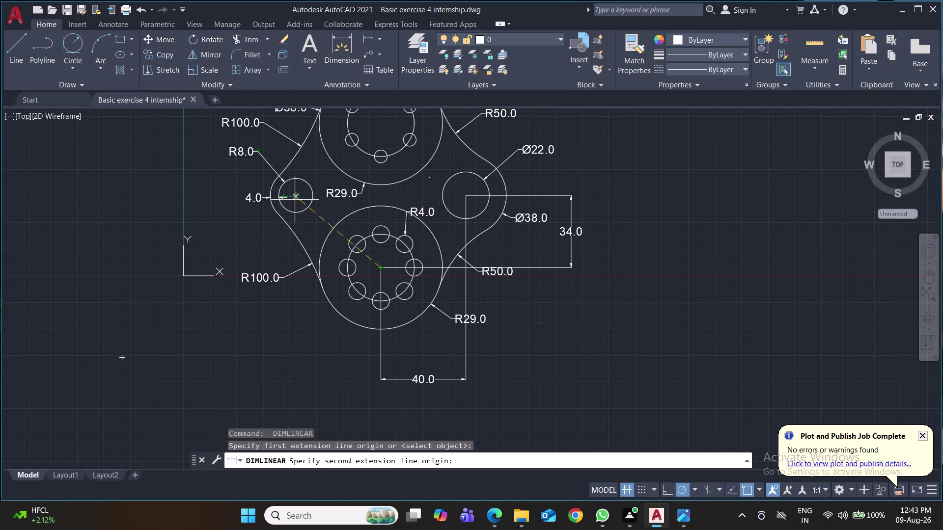
scroll(up, 3)
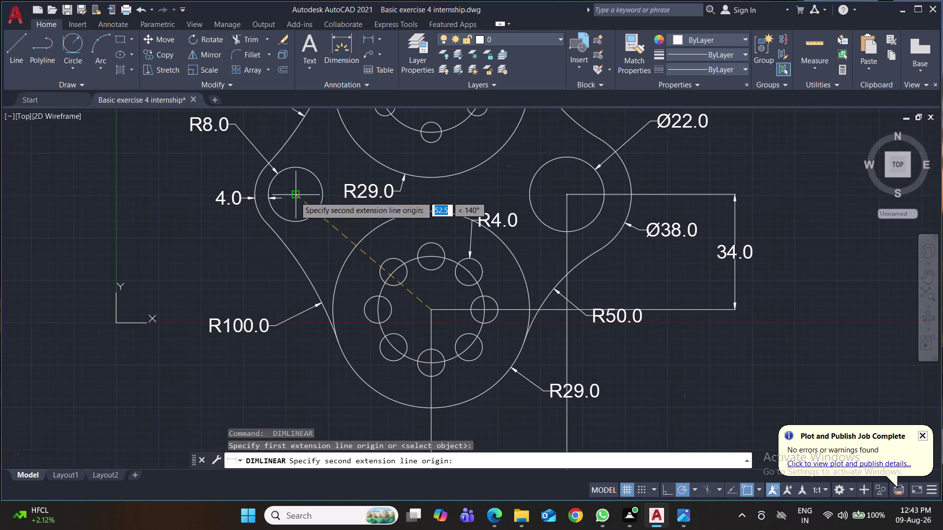
click(294, 197)
middle_drag(313, 389, 312, 387)
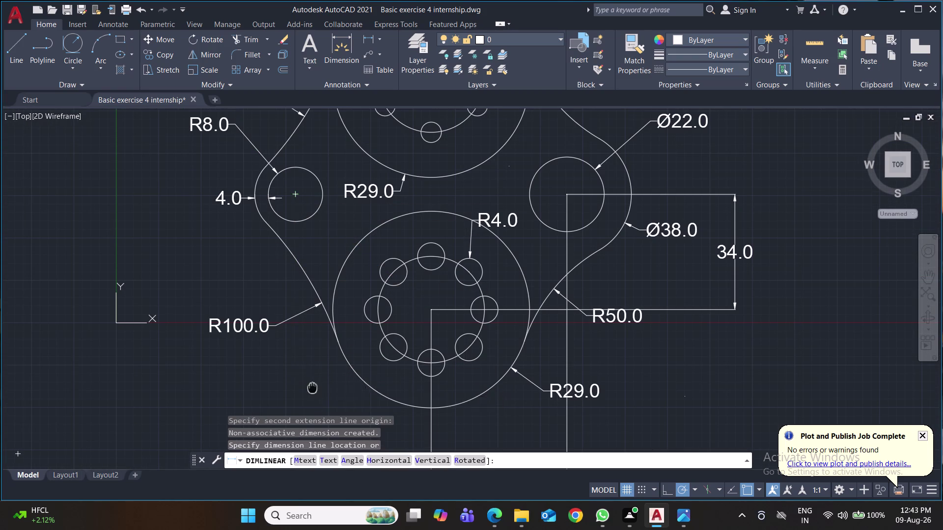
middle_drag(312, 387, 321, 262)
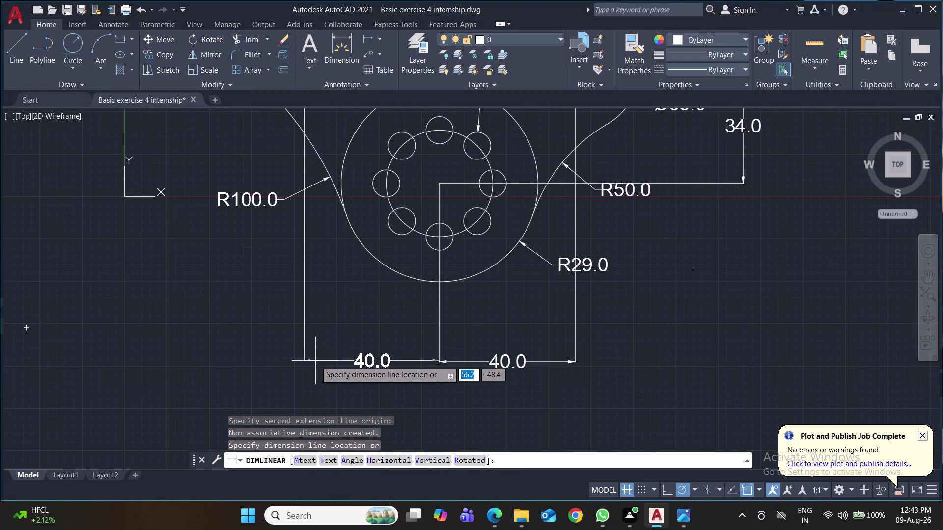
click(315, 360)
key(ctrl+s)
key(ctrl+s)
key(ctrl+s)
key(ctrl+s)
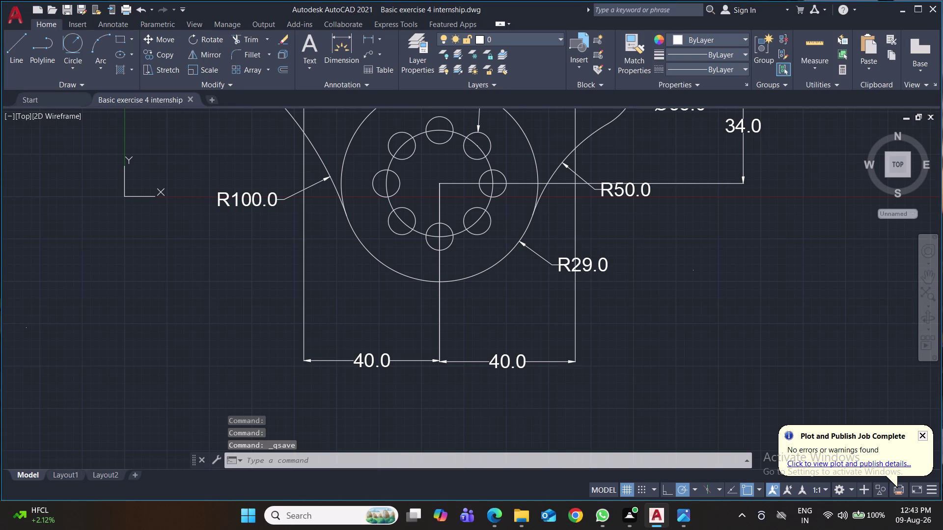
scroll(down, 3)
scroll(down, 3)
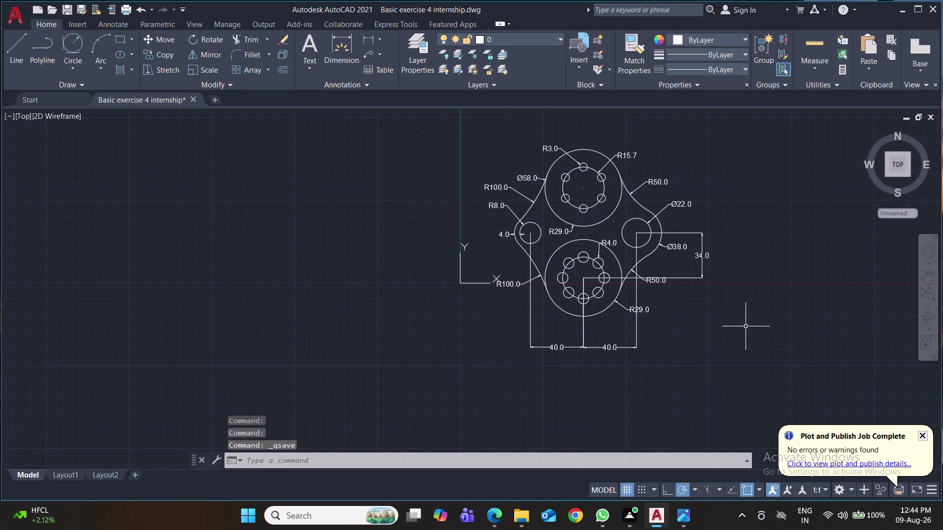
Move the coordinate system origin to below left of the flange.
middle_drag(746, 327, 598, 335)
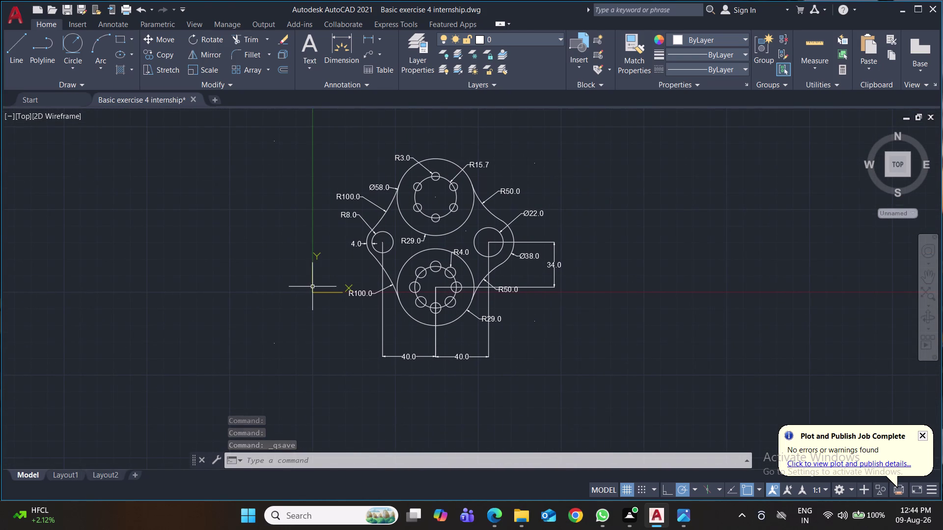
click(312, 288)
click(312, 292)
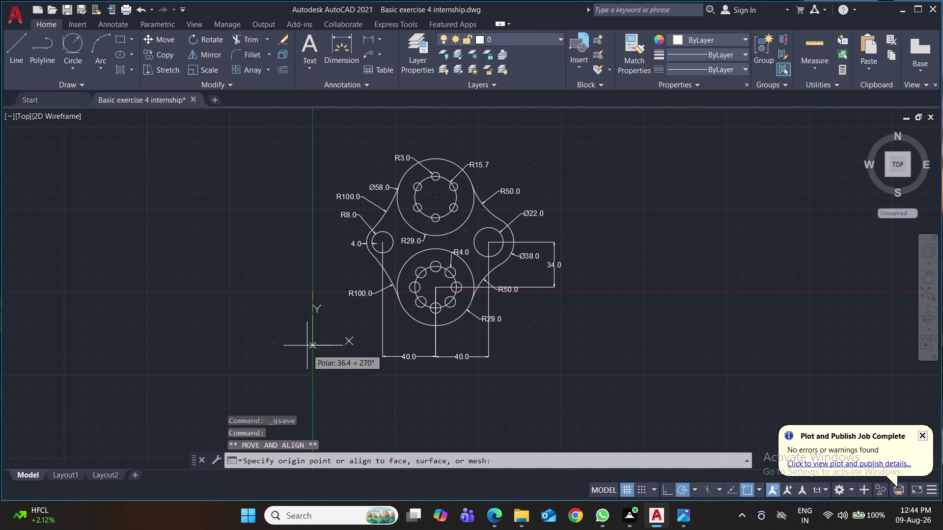
click(318, 405)
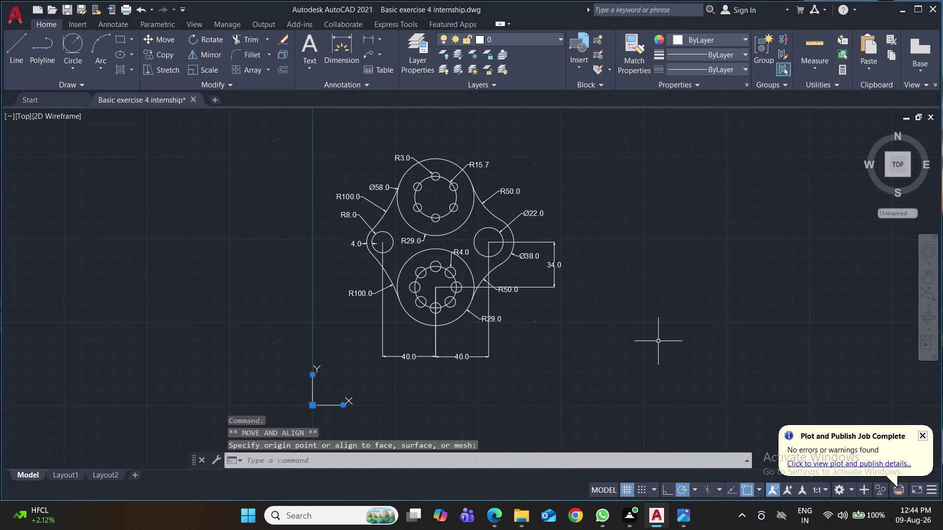
Zoom to the whole drawing, save, and open the Plot dialog.
click(931, 300)
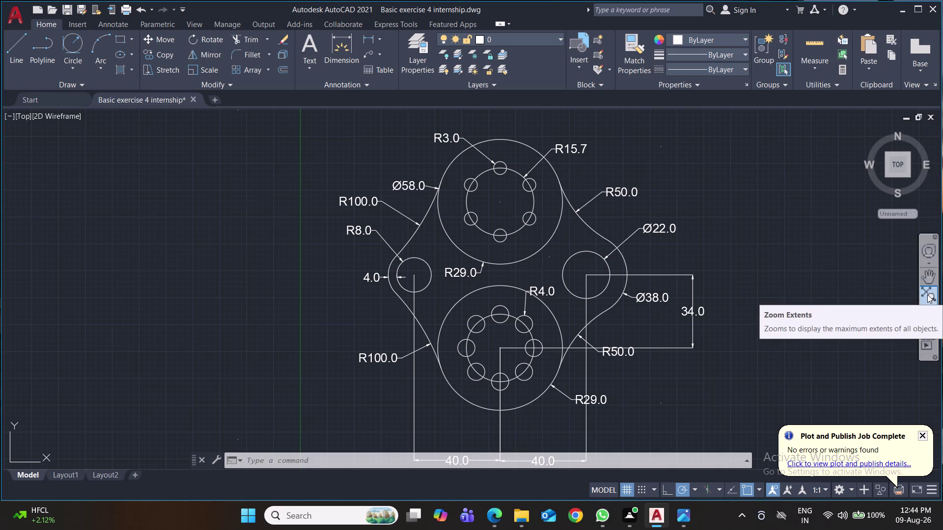
key(ctrl+s)
key(ctrl+p)
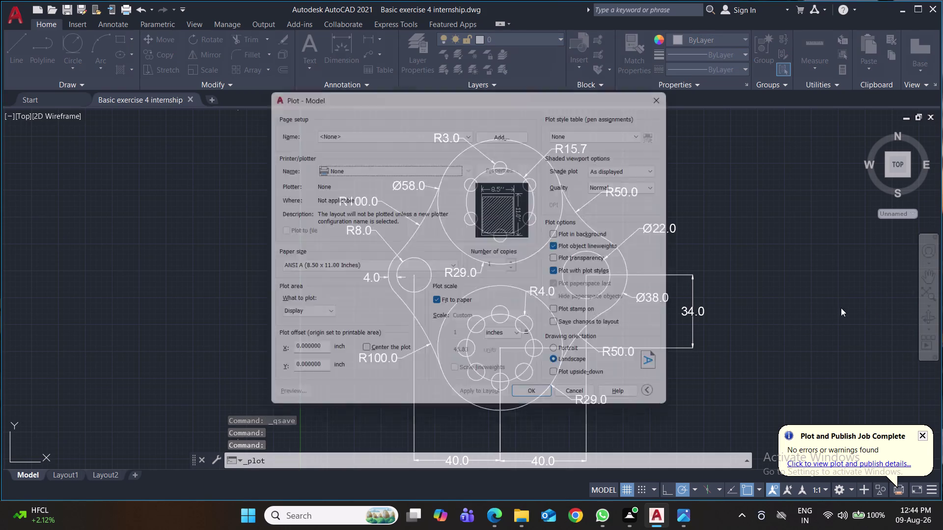
Choose ISO A4 as the plot paper size.
click(449, 271)
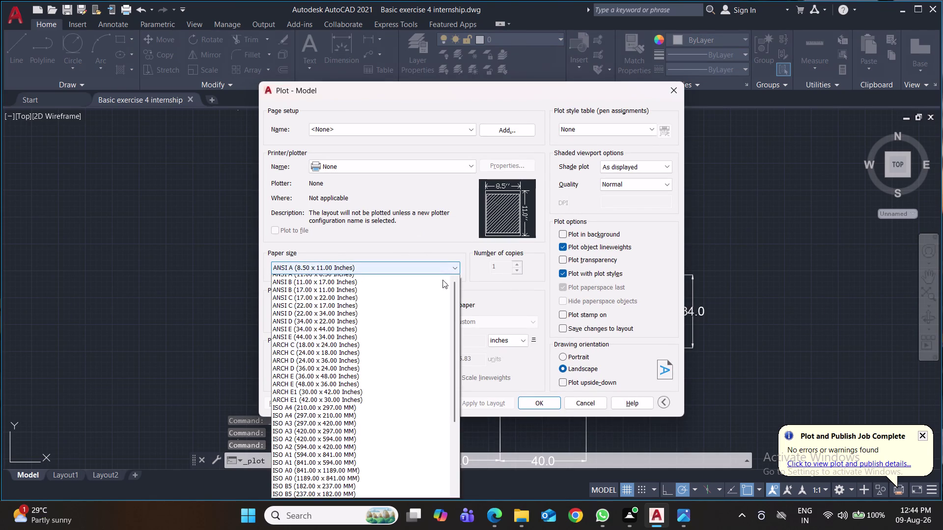
scroll(up, 3)
scroll(up, 3)
scroll(up, 3)
scroll(up, 3)
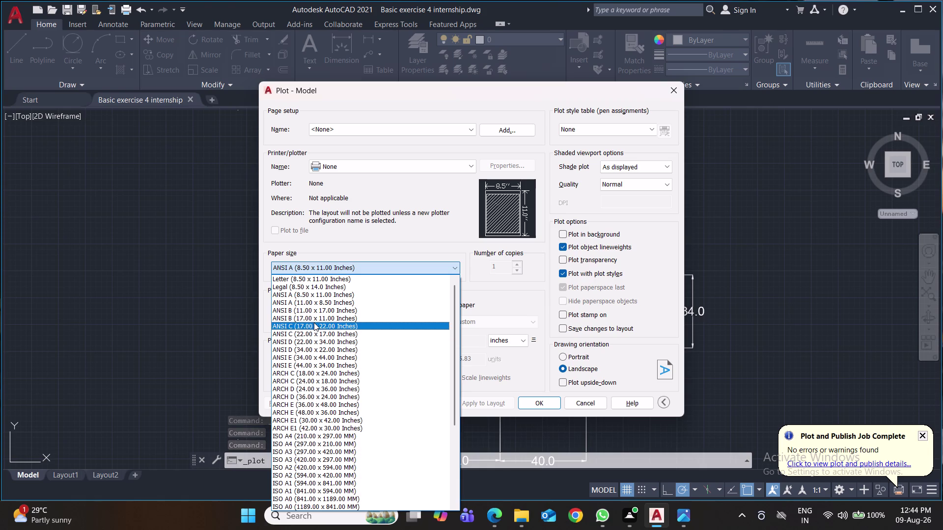
scroll(down, 3)
scroll(down, 3)
scroll(up, 3)
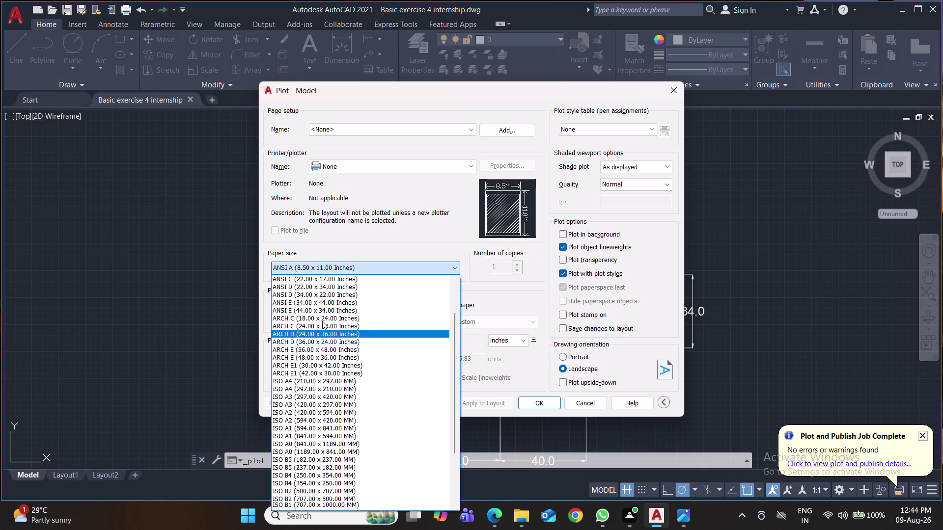
scroll(down, 3)
scroll(down, 3)
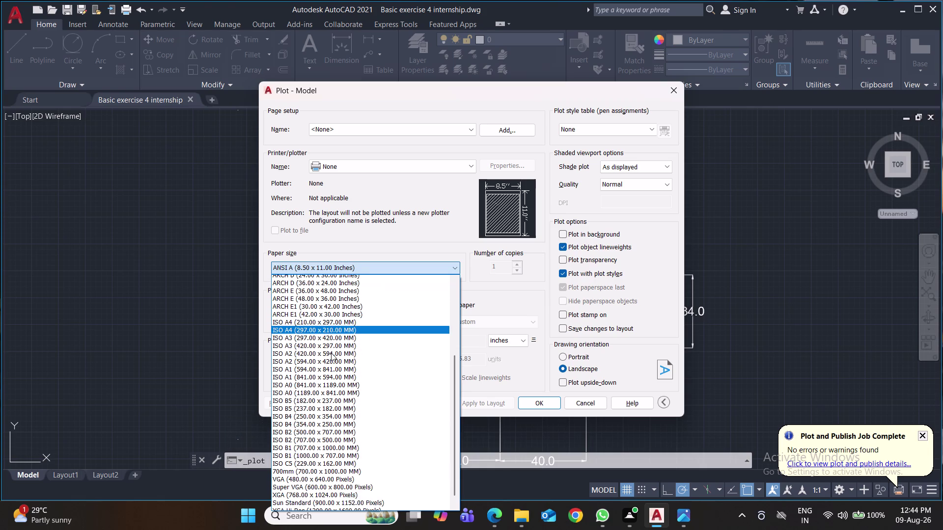
scroll(down, 3)
scroll(down, 3)
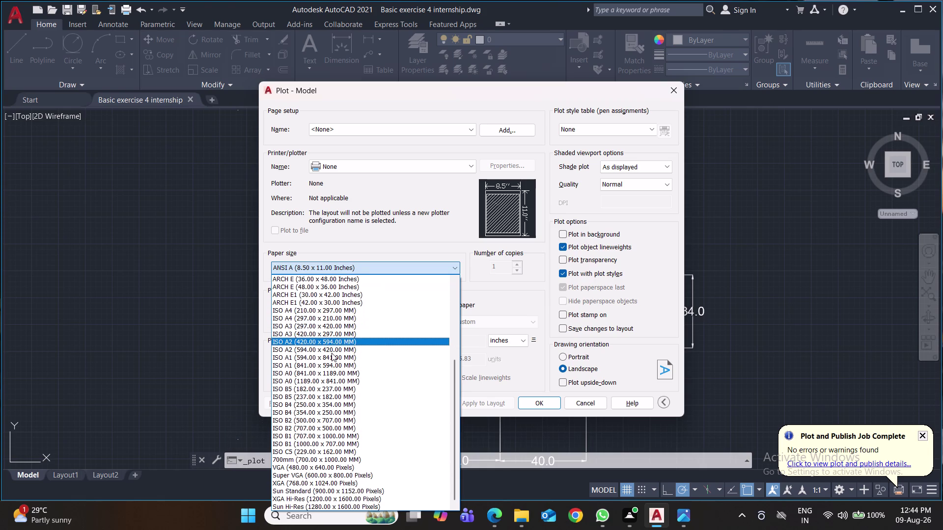
click(319, 310)
click(437, 165)
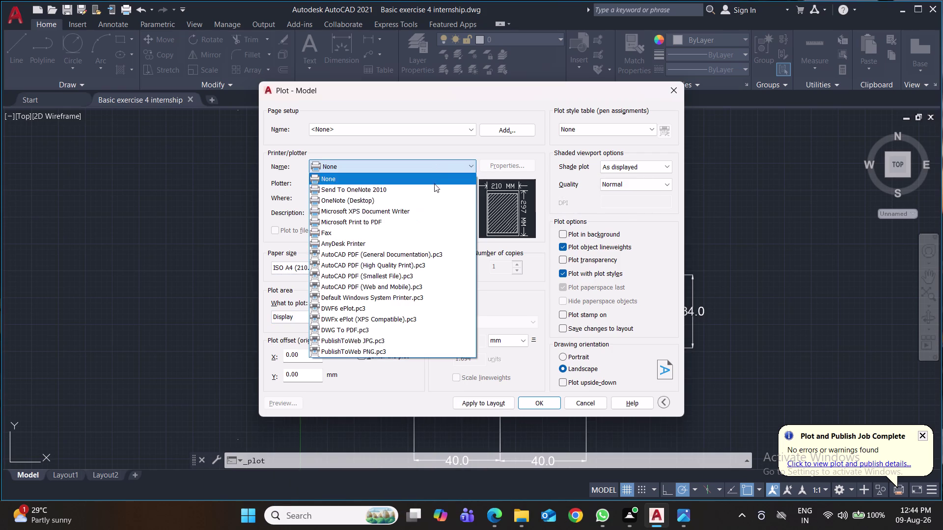
Set the printer to DWG To PDF, portrait orientation, and plot a Window area.
click(413, 333)
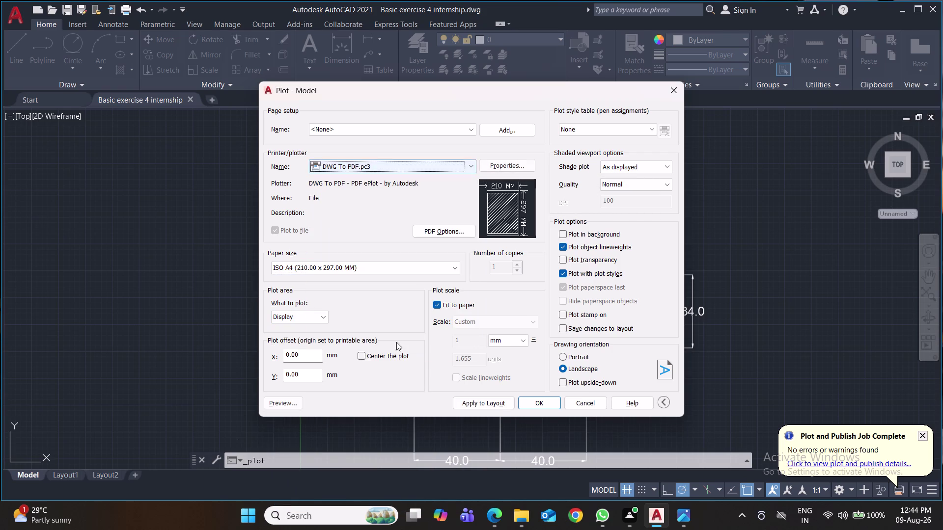
click(564, 356)
click(309, 313)
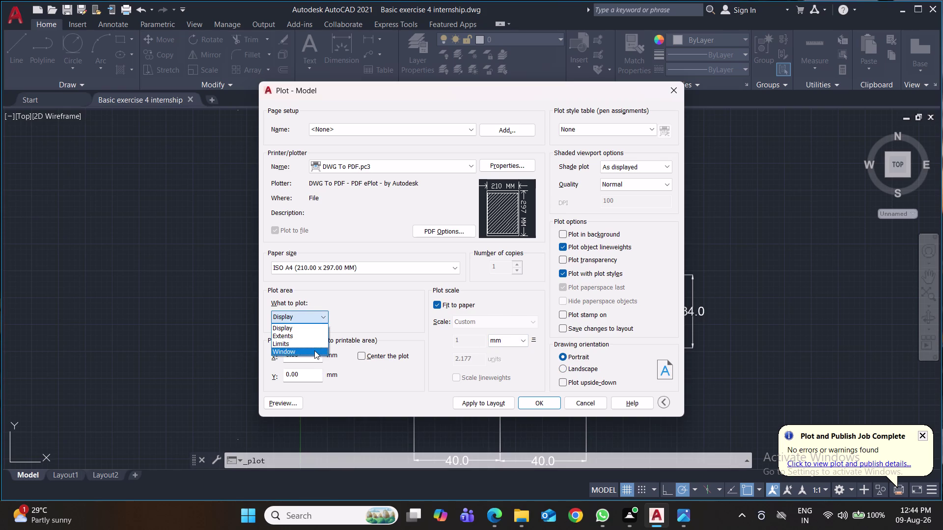
click(314, 350)
scroll(down, 3)
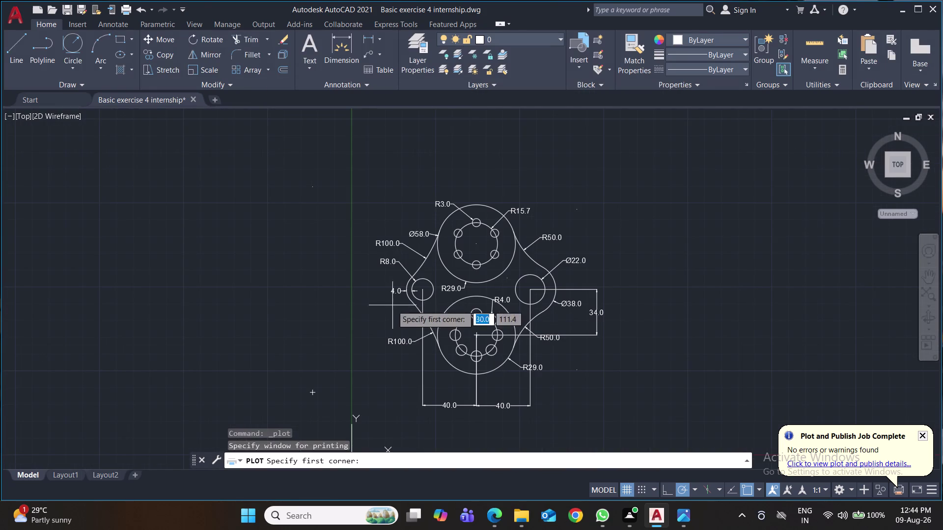
Window the flange and save the plot as Basic exercise 4 internship-Model.pdf.
click(350, 184)
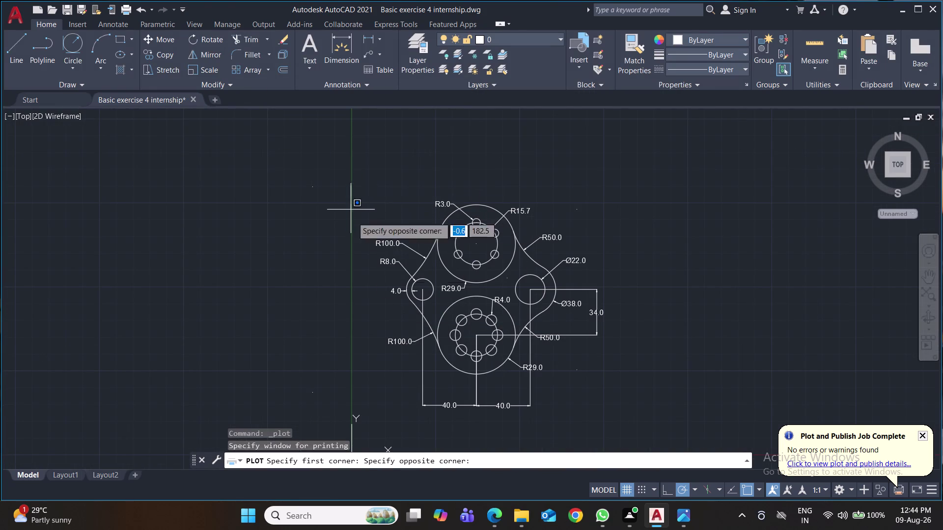
click(621, 428)
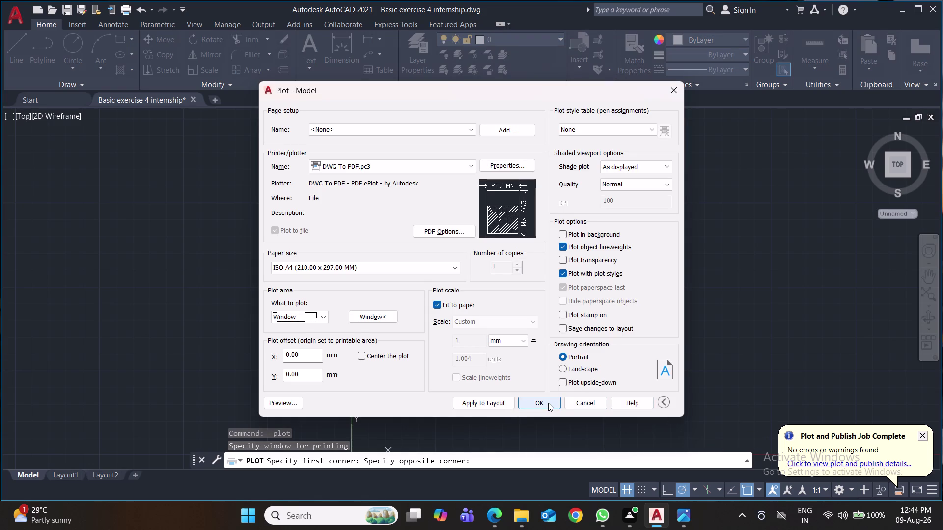
click(548, 403)
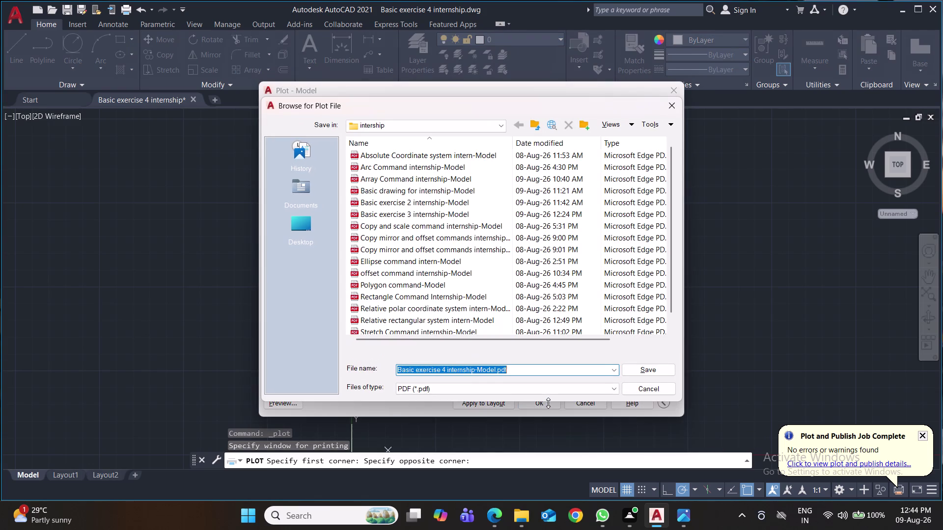
click(646, 368)
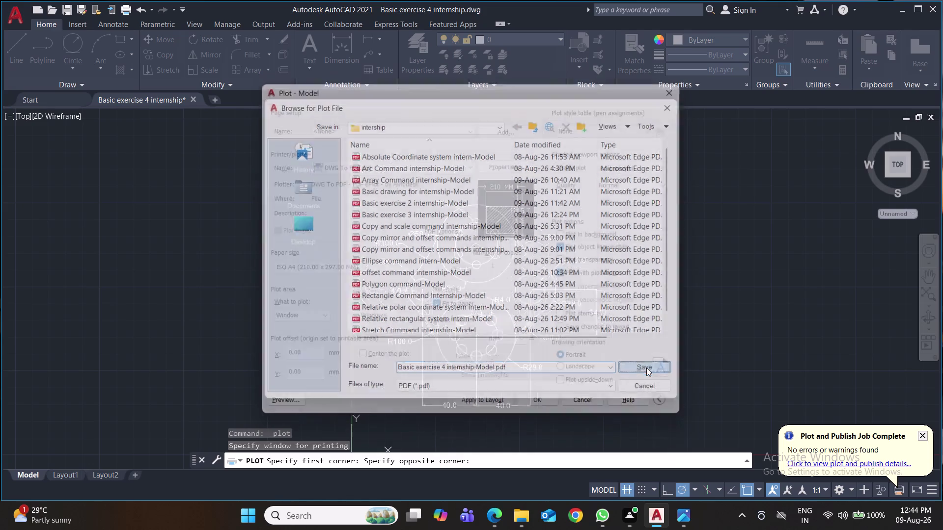